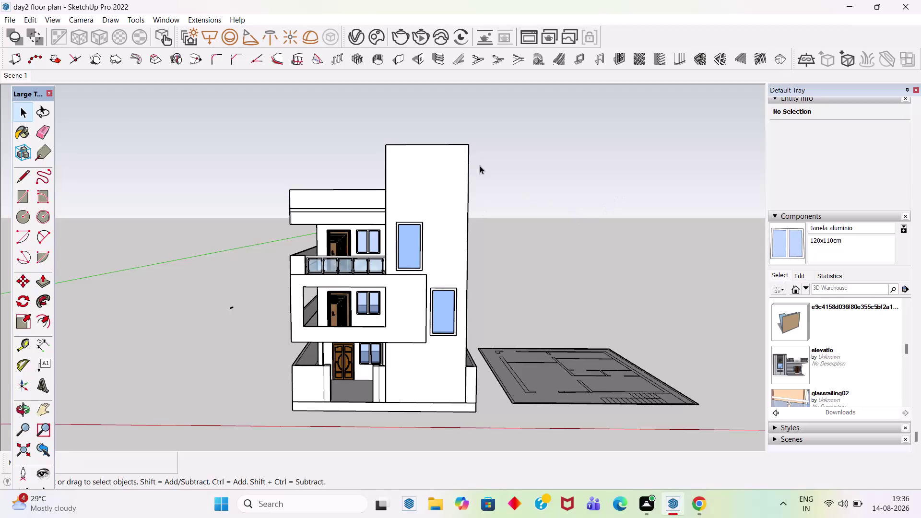
Draw a line across the narrow gap between the tower walls and push the gap face flush.
middle_drag(437, 154, 783, 277)
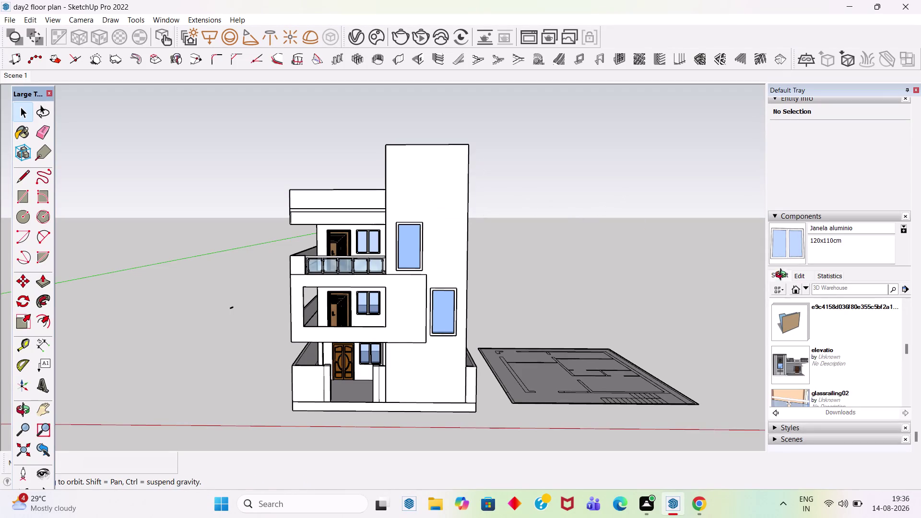
middle_drag(782, 277, 779, 269)
scroll(up, 3)
scroll(up, 3)
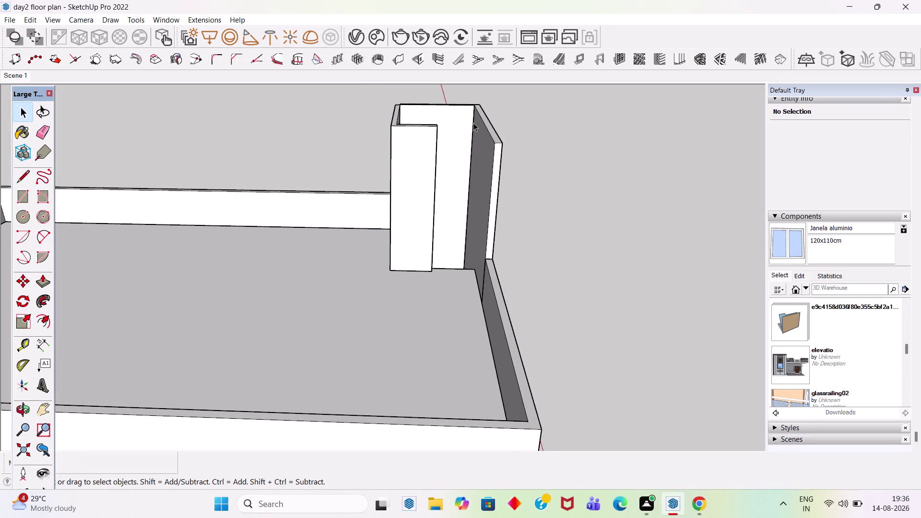
middle_drag(472, 124, 682, 305)
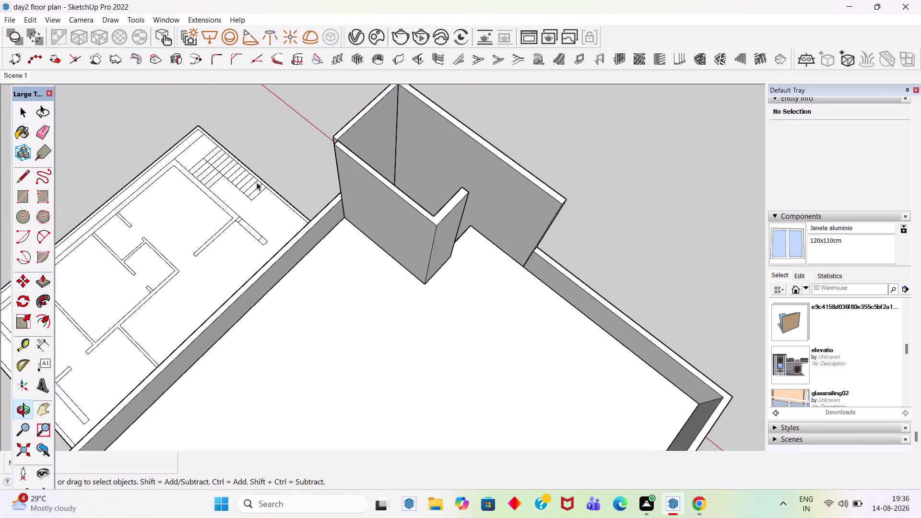
scroll(up, 3)
middle_drag(552, 155, 647, 158)
scroll(down, 3)
middle_drag(568, 159, 643, 172)
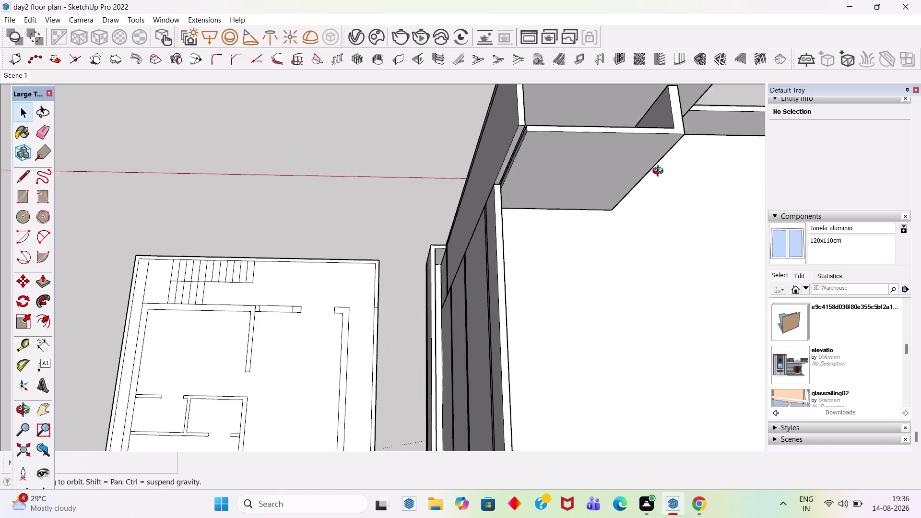
middle_drag(643, 172, 704, 163)
scroll(down, 3)
scroll(up, 3)
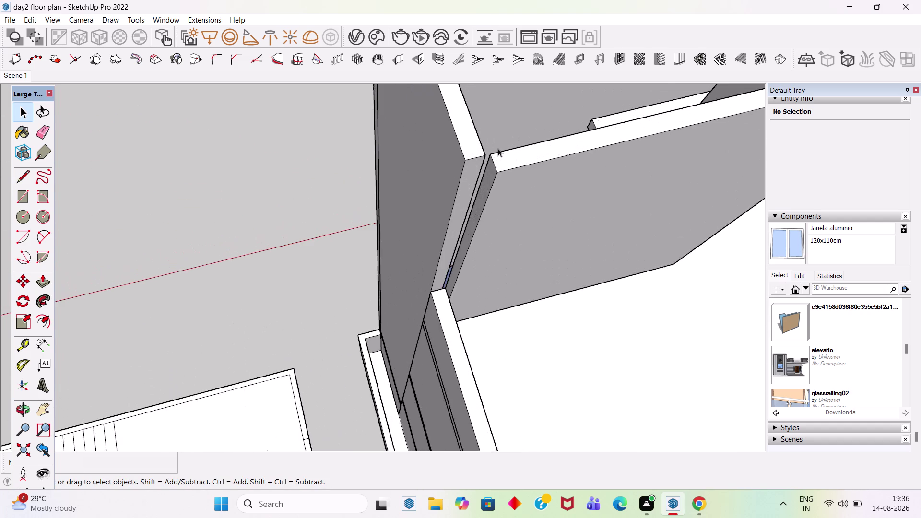
scroll(up, 3)
scroll(up, 3)
middle_drag(519, 214, 419, 188)
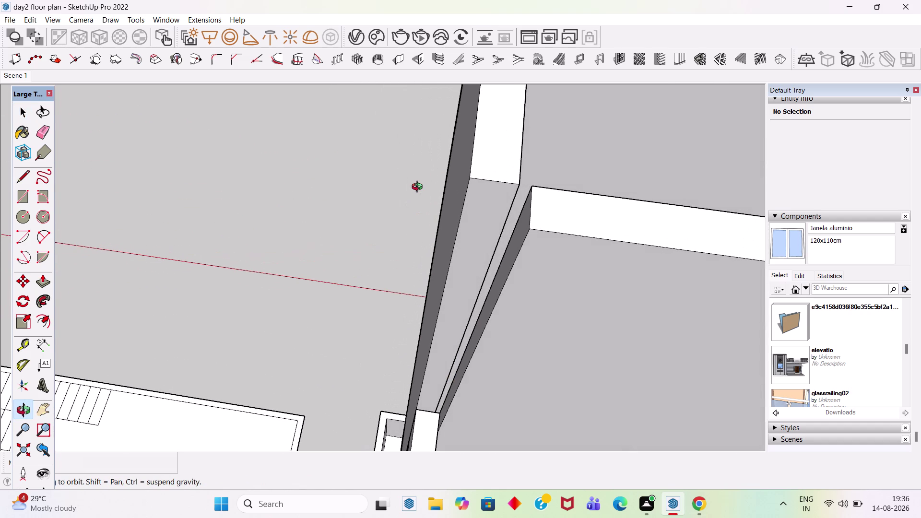
middle_drag(419, 188, 491, 258)
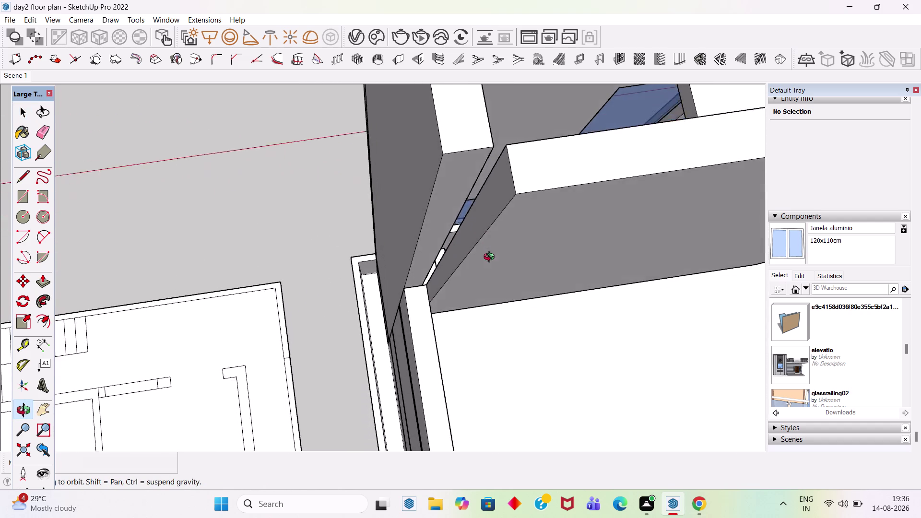
middle_drag(491, 258, 495, 322)
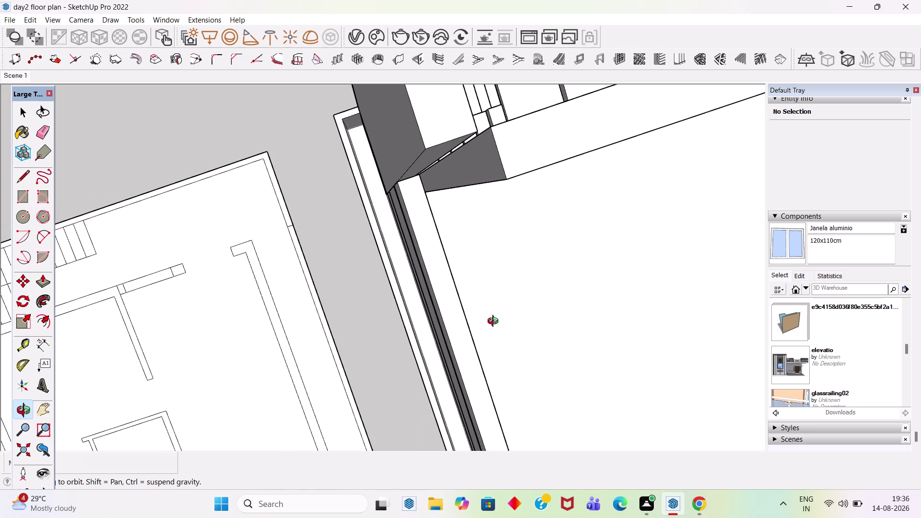
middle_drag(495, 323, 397, 179)
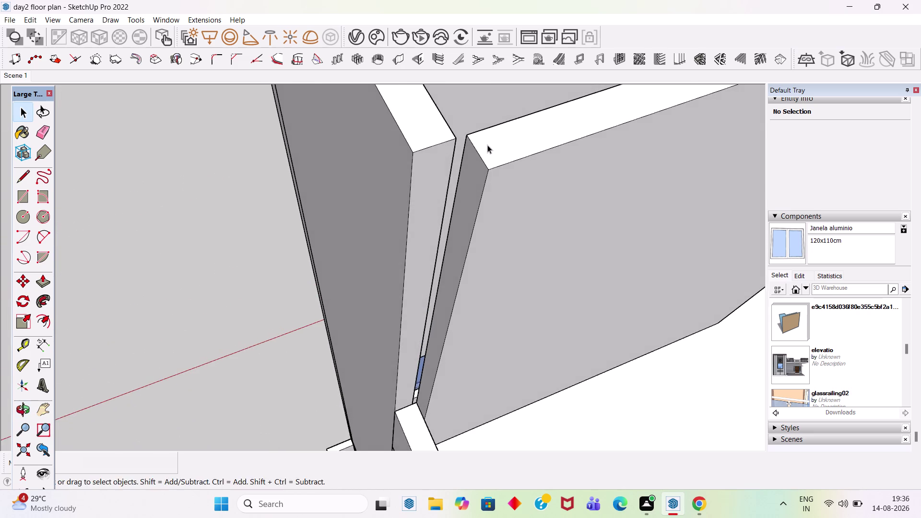
middle_drag(487, 145, 516, 173)
double_click(434, 284)
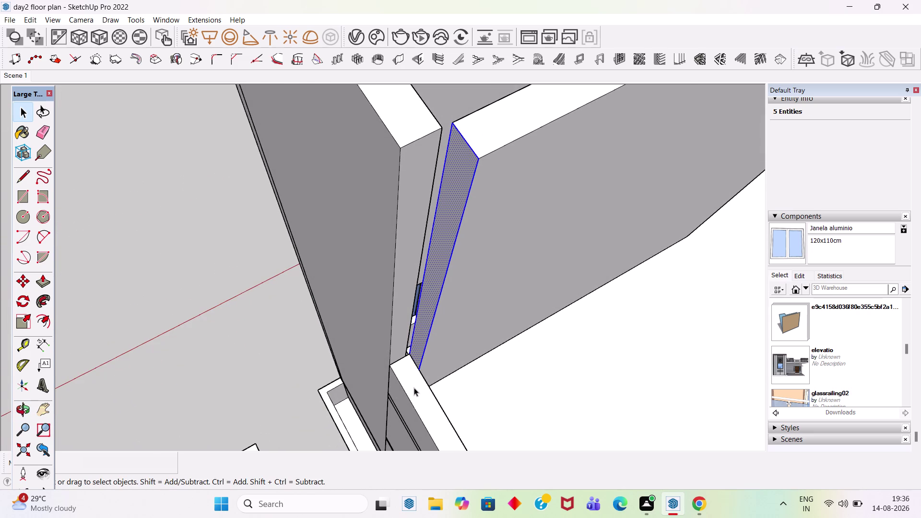
key(l)
click(419, 370)
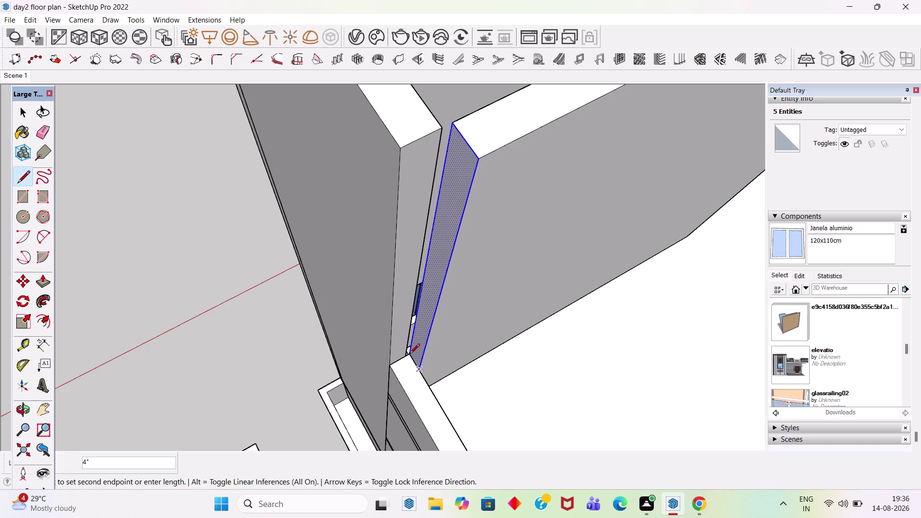
click(409, 354)
key(p)
click(436, 303)
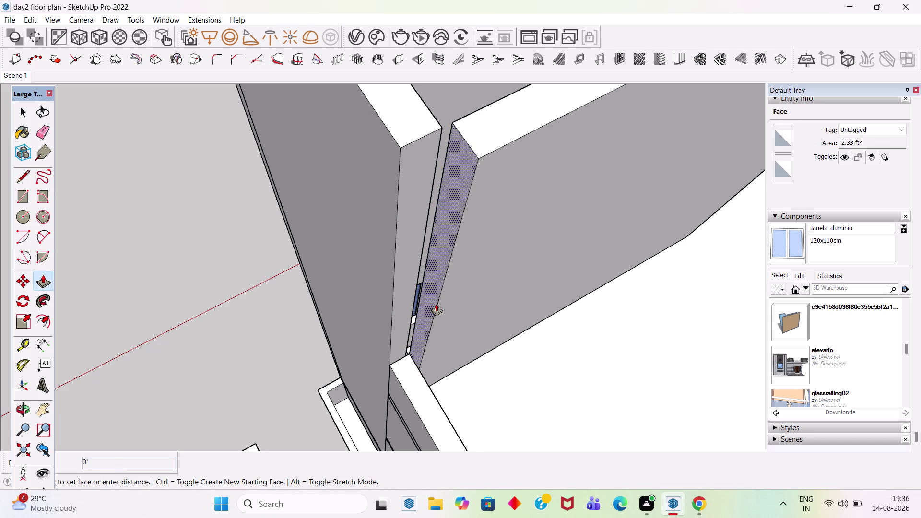
click(400, 150)
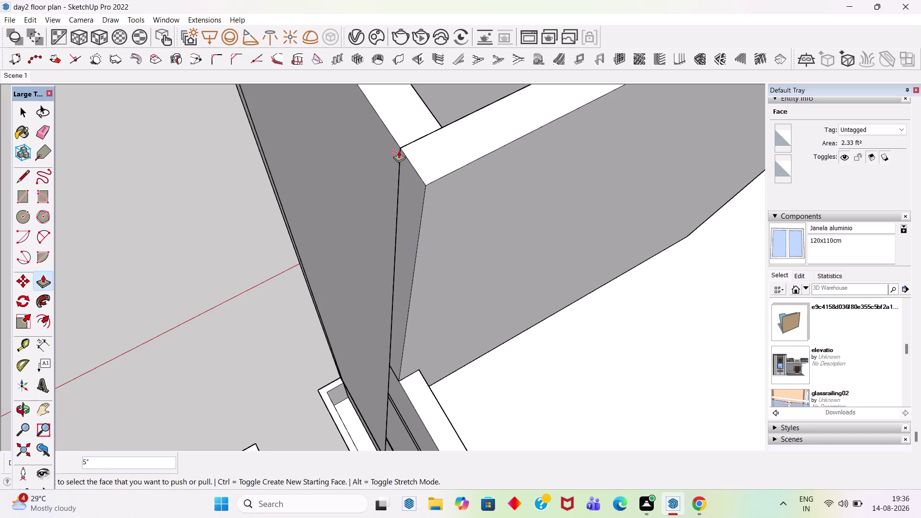
key(space)
Select all connected tower wall geometry and make it one group.
scroll(down, 3)
click(210, 237)
scroll(down, 3)
triple_click(433, 224)
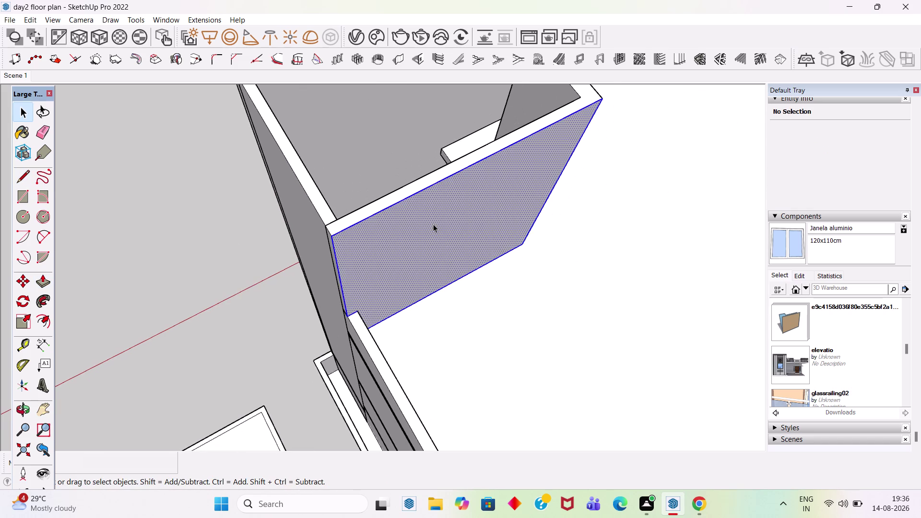
right_click(433, 224)
click(486, 327)
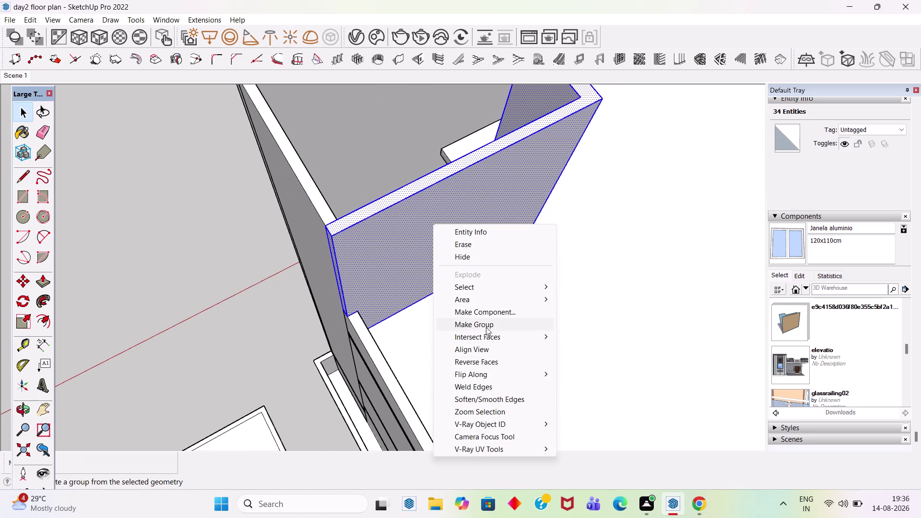
scroll(down, 3)
Draw a rectangle over the tower top and pull it up 4 into a slab.
middle_drag(539, 313, 371, 291)
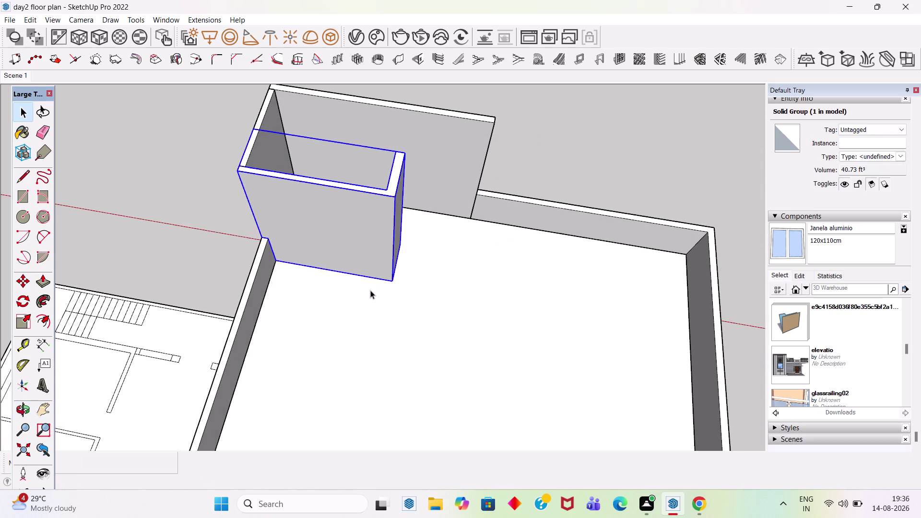
key(r)
click(494, 124)
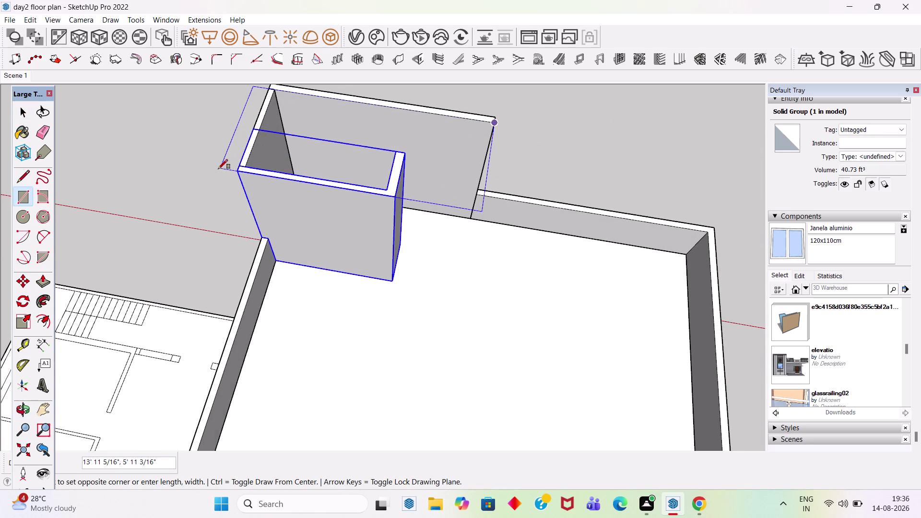
click(239, 169)
key(space)
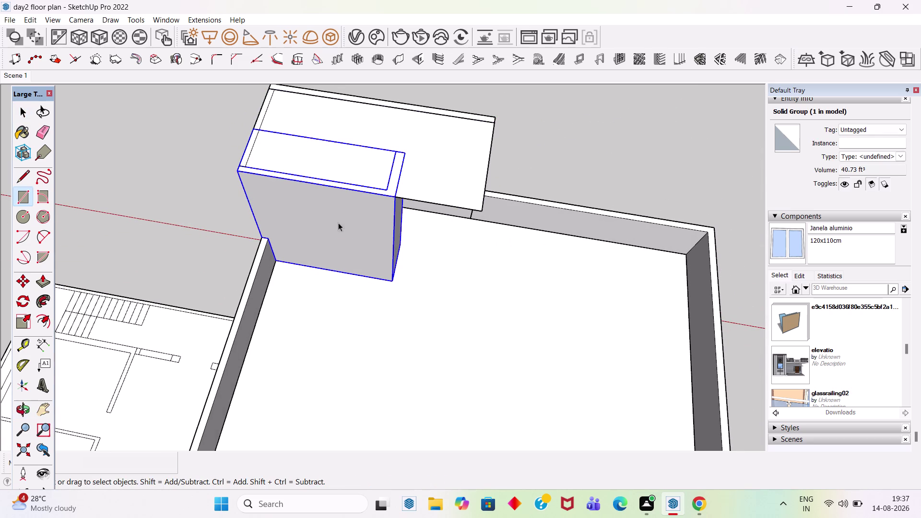
key(p)
click(453, 195)
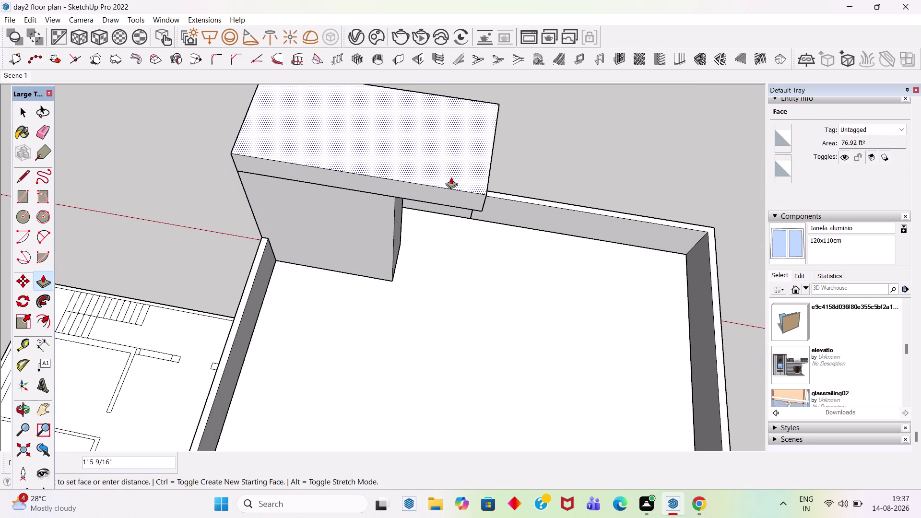
key(4)
key(Return)
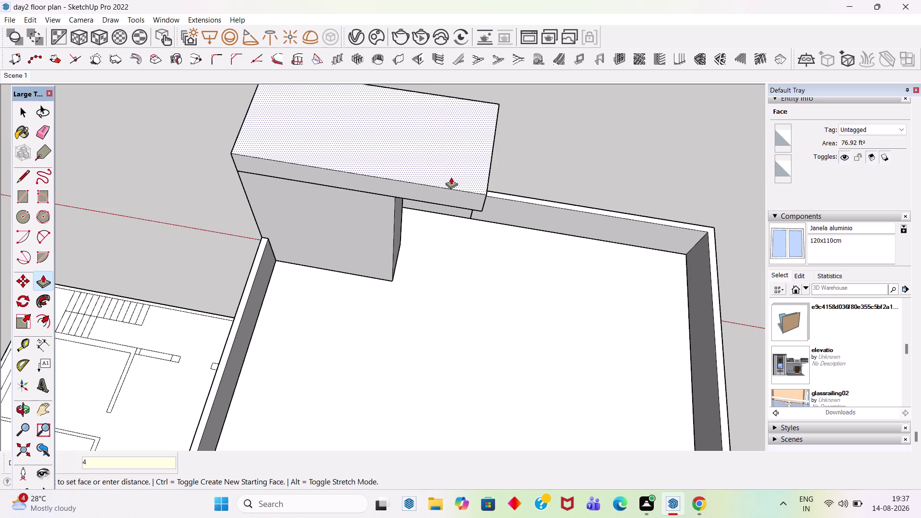
key(space)
Select all the slab geometry and make it its own group.
triple_click(394, 170)
click(394, 169)
right_click(395, 170)
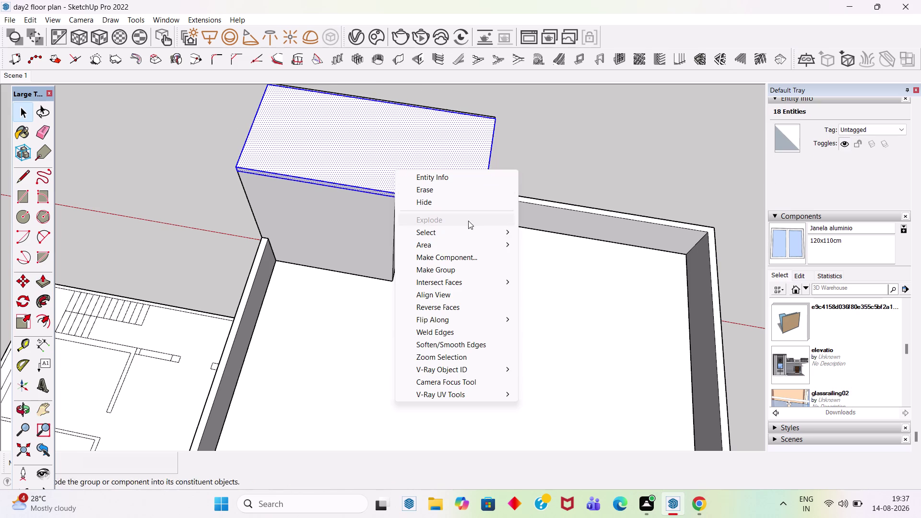
click(454, 268)
middle_drag(515, 266, 44, 98)
Orbit around the tower to inspect the slab cap from the front and behind.
scroll(down, 3)
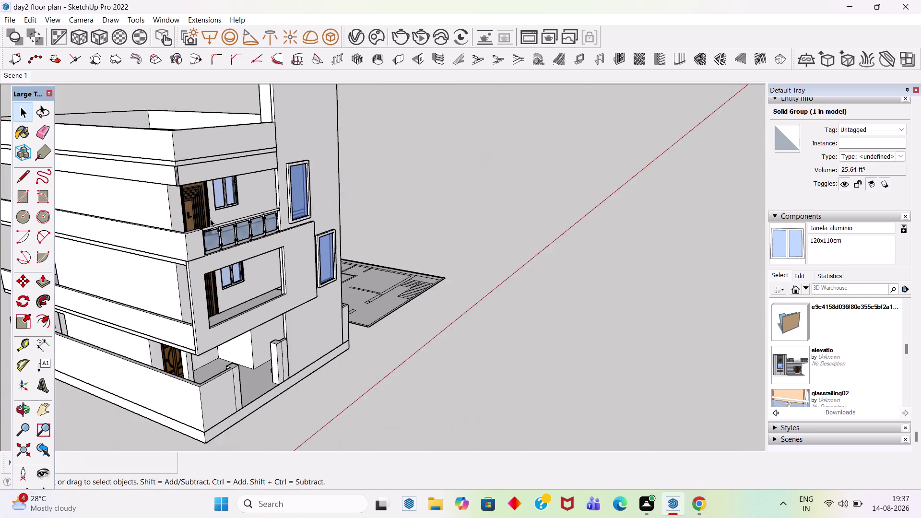
scroll(down, 3)
middle_drag(308, 189, 93, 130)
scroll(up, 3)
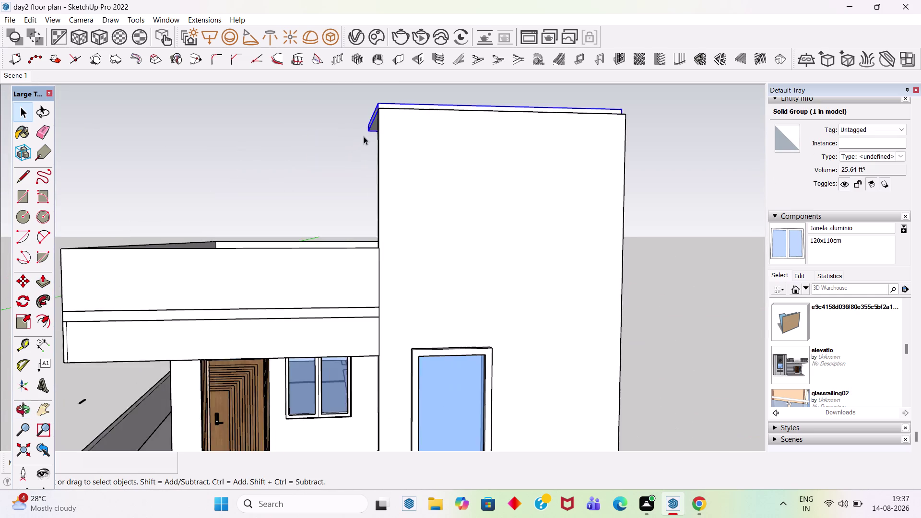
scroll(up, 3)
middle_drag(386, 104, 631, 177)
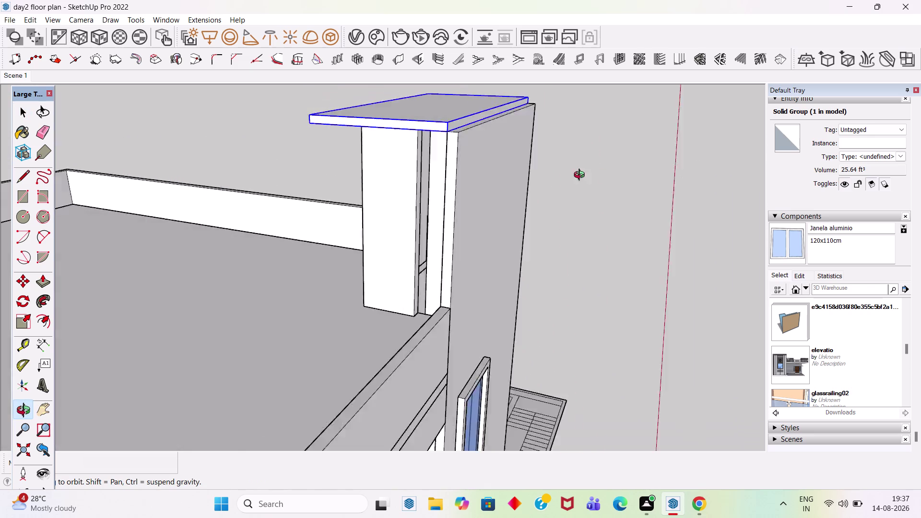
middle_drag(631, 177, 399, 167)
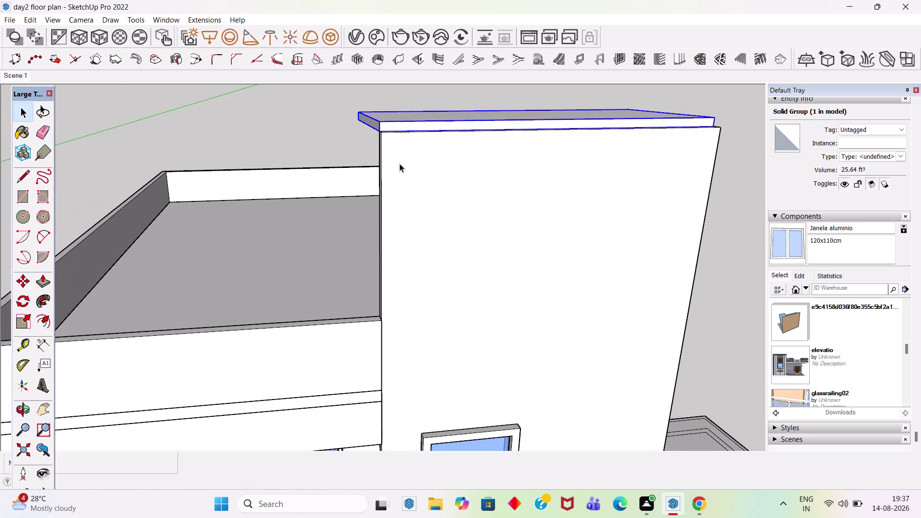
scroll(down, 3)
middle_drag(602, 130, 370, 145)
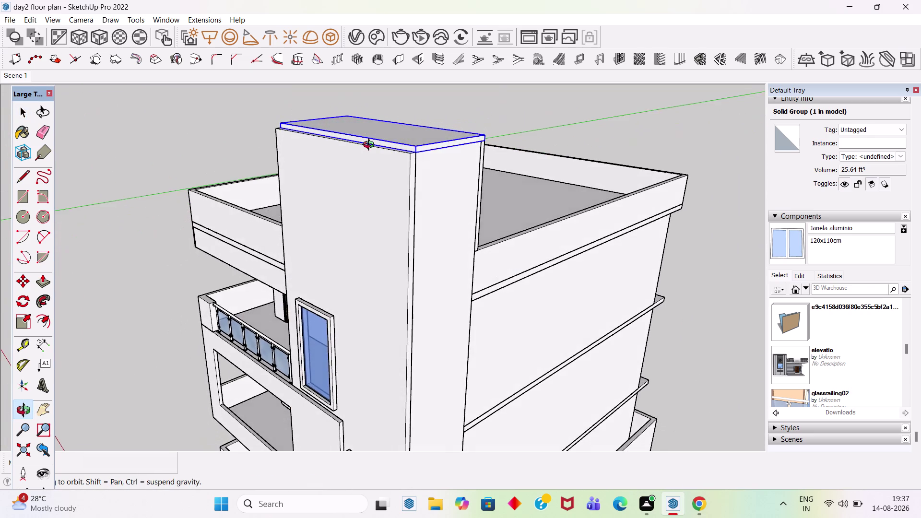
middle_drag(370, 145, 374, 152)
scroll(up, 3)
Inside the slab cap group, push its front face slightly outward, then exit the group.
double_click(432, 150)
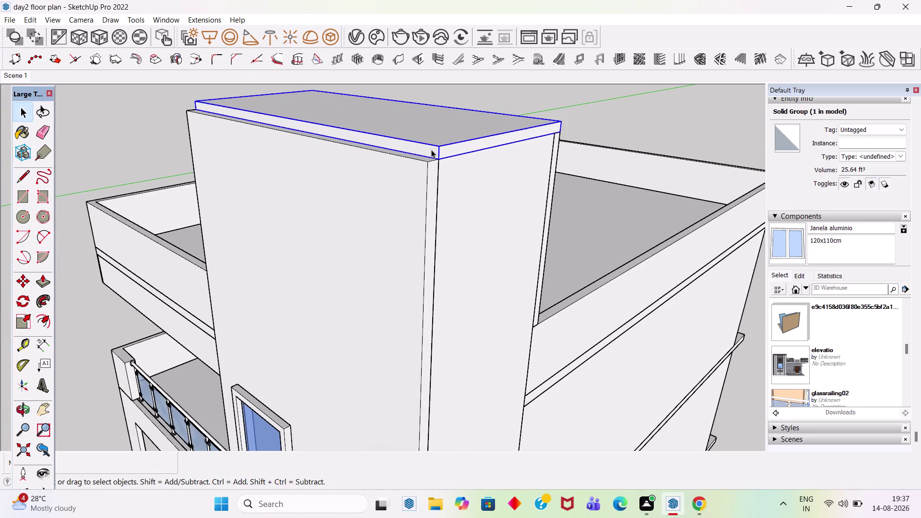
click(428, 154)
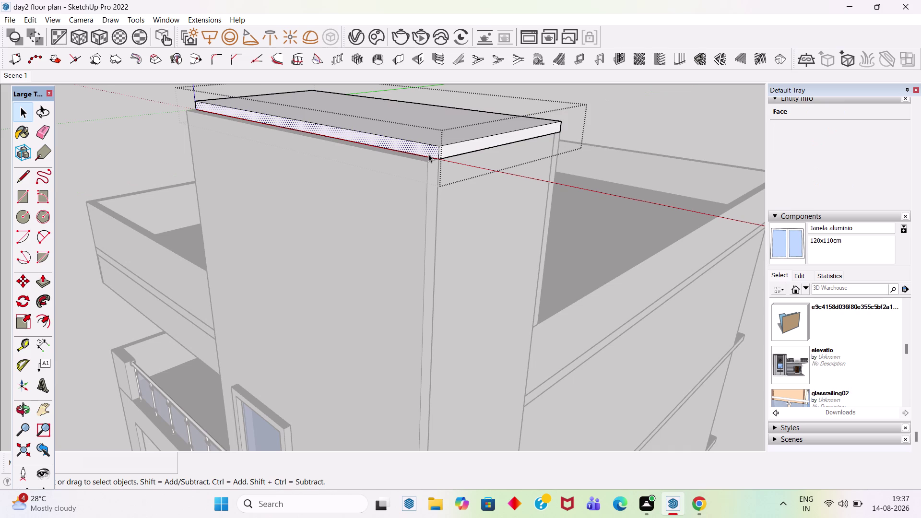
key(p)
click(428, 154)
click(428, 161)
key(space)
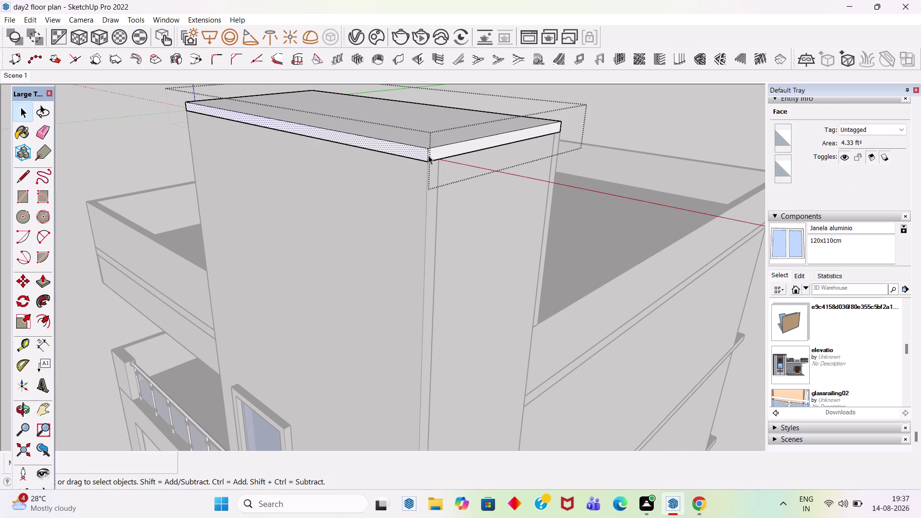
click(634, 106)
scroll(down, 3)
Orbit to the slab cap's side end and open the cap group for editing.
middle_drag(362, 176, 755, 128)
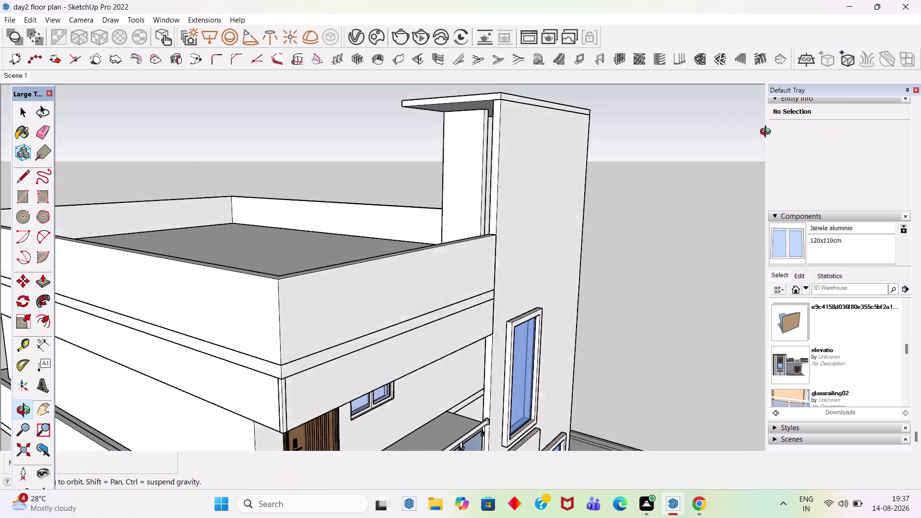
middle_drag(755, 128, 793, 158)
scroll(down, 3)
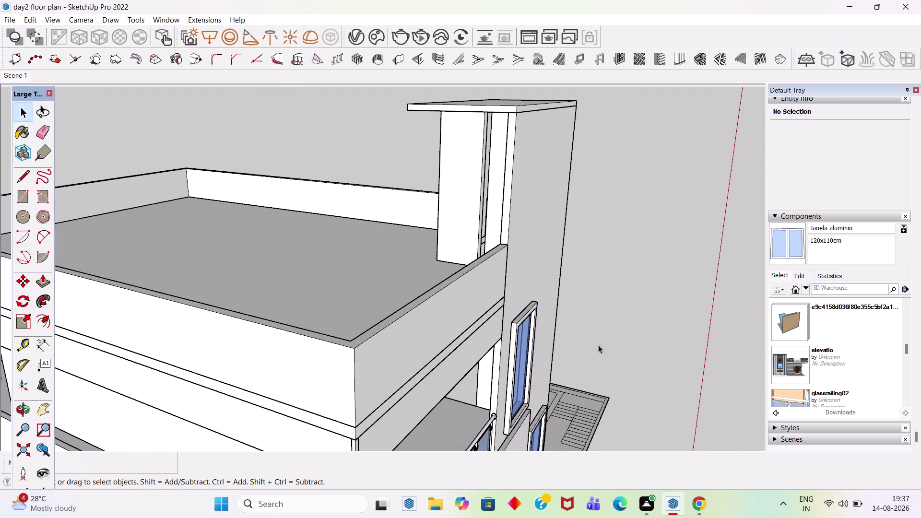
scroll(down, 3)
middle_drag(583, 216, 435, 162)
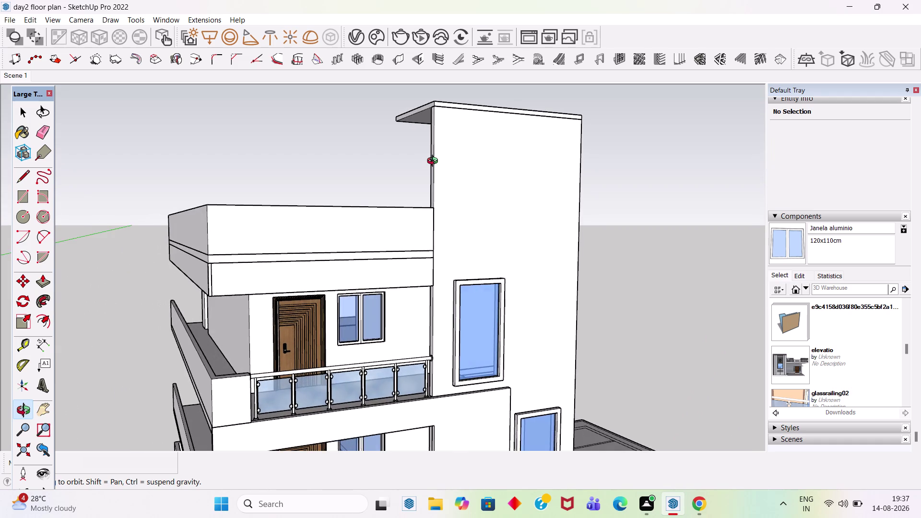
middle_drag(435, 162, 353, 167)
scroll(down, 3)
scroll(up, 3)
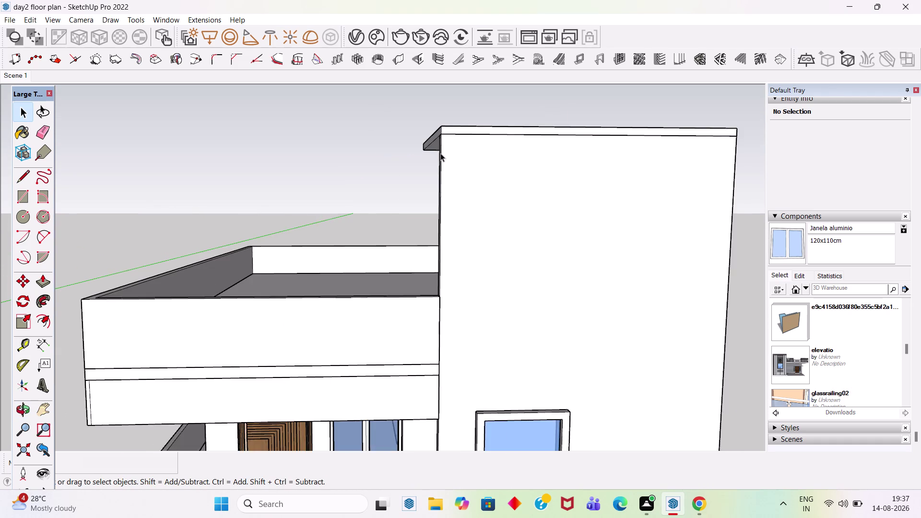
scroll(up, 3)
click(435, 130)
double_click(435, 130)
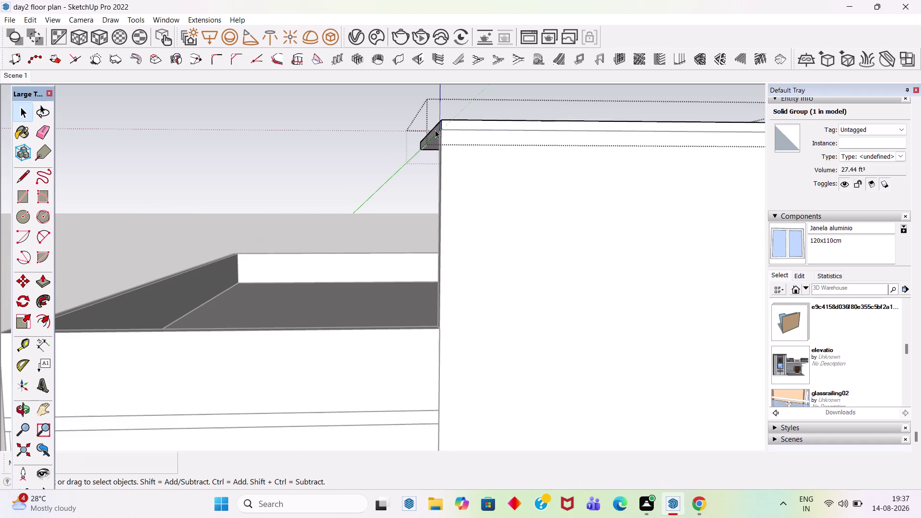
Push the cap's side end face out 1' and leave the group.
click(435, 130)
key(p)
click(435, 130)
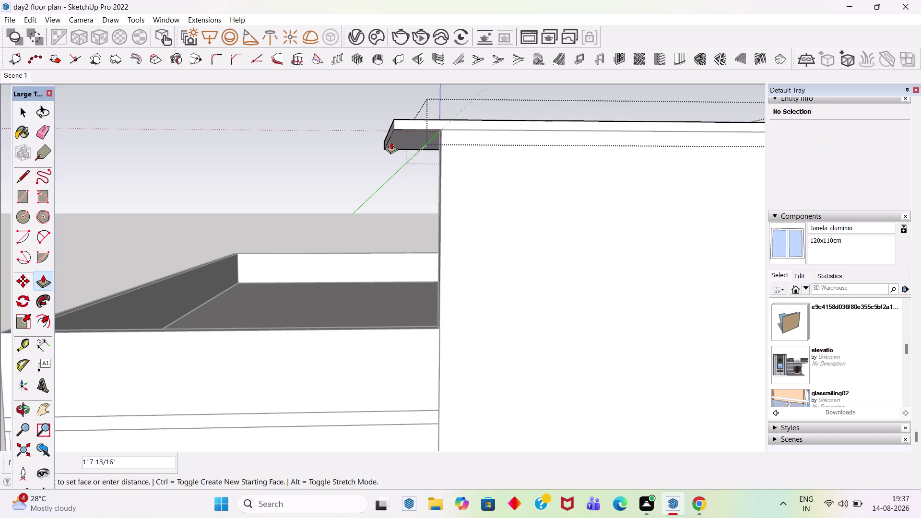
text(1')
key(Return)
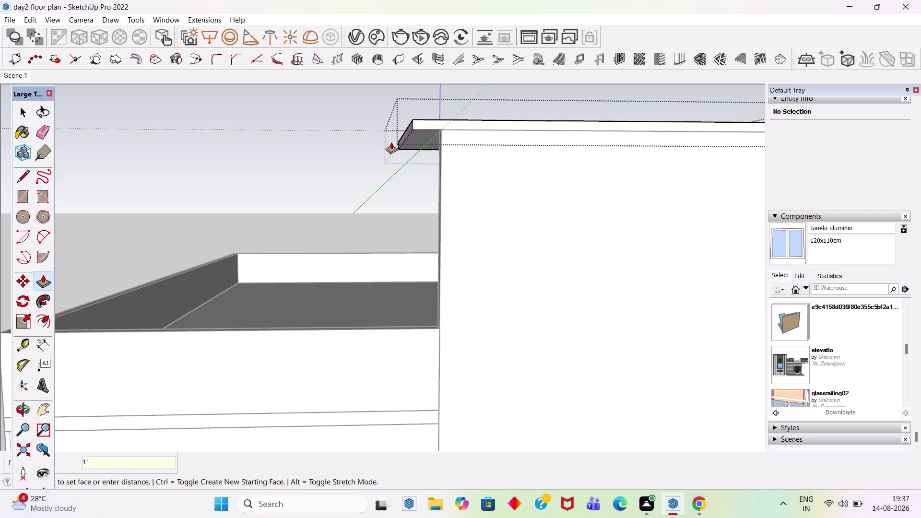
key(space)
scroll(down, 3)
click(222, 117)
scroll(down, 3)
middle_drag(483, 258, 400, 239)
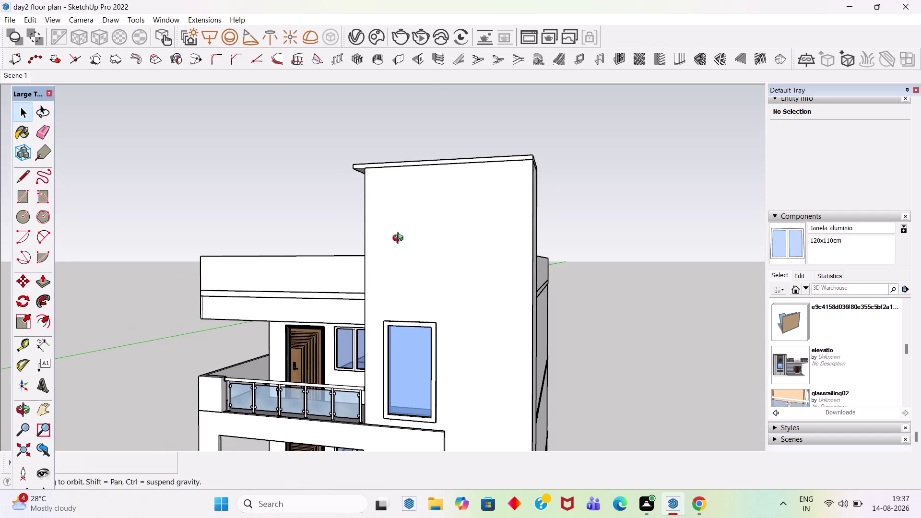
middle_drag(400, 239, 482, 209)
scroll(down, 3)
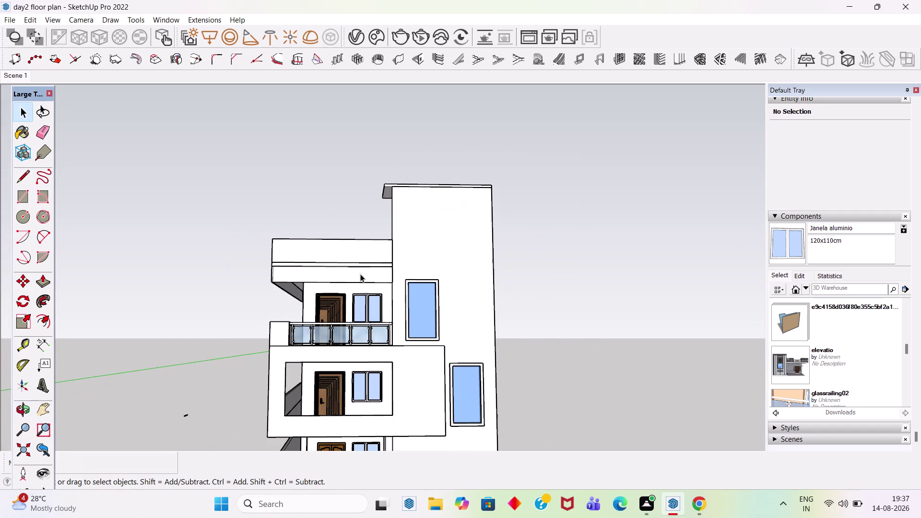
scroll(down, 3)
middle_drag(361, 221, 356, 279)
scroll(up, 3)
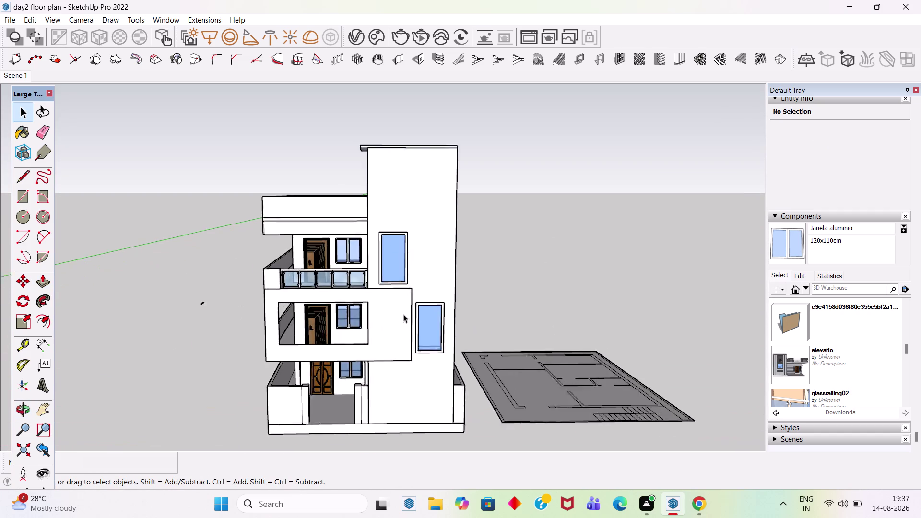
scroll(up, 3)
key(ctrl+s)
scroll(down, 3)
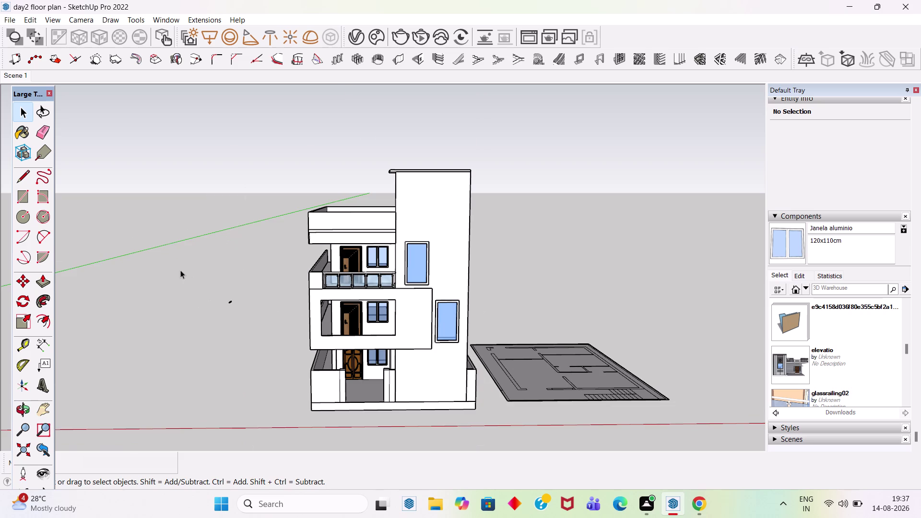
drag(182, 273, 320, 360)
key(Delete)
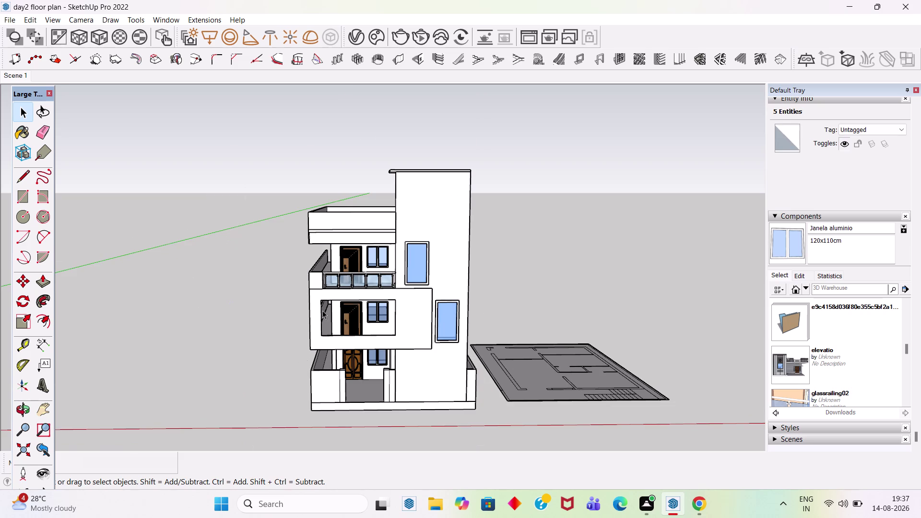
scroll(down, 3)
middle_drag(400, 351, 404, 308)
scroll(up, 3)
scroll(up, 3)
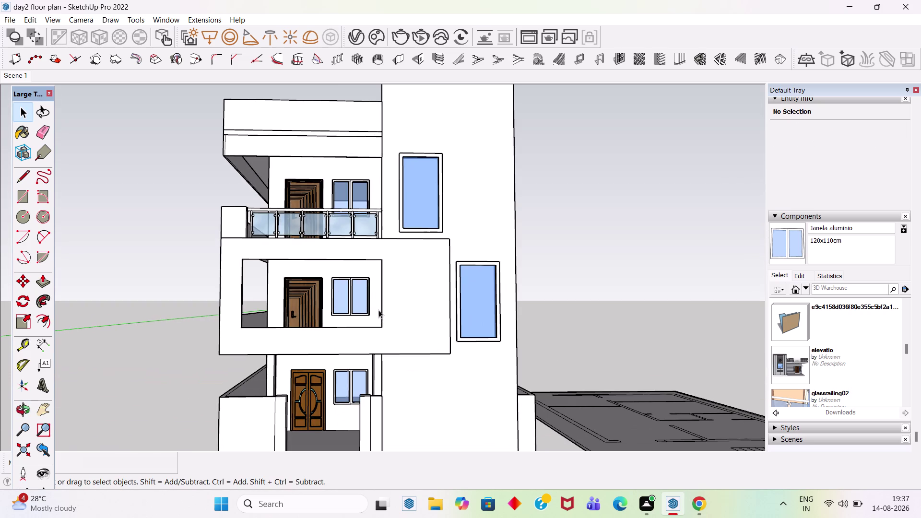
middle_drag(350, 270, 357, 283)
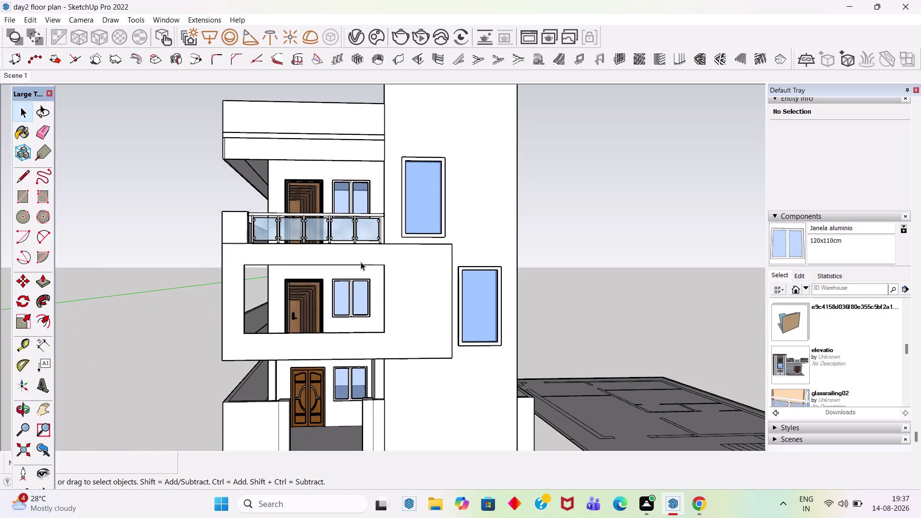
scroll(down, 3)
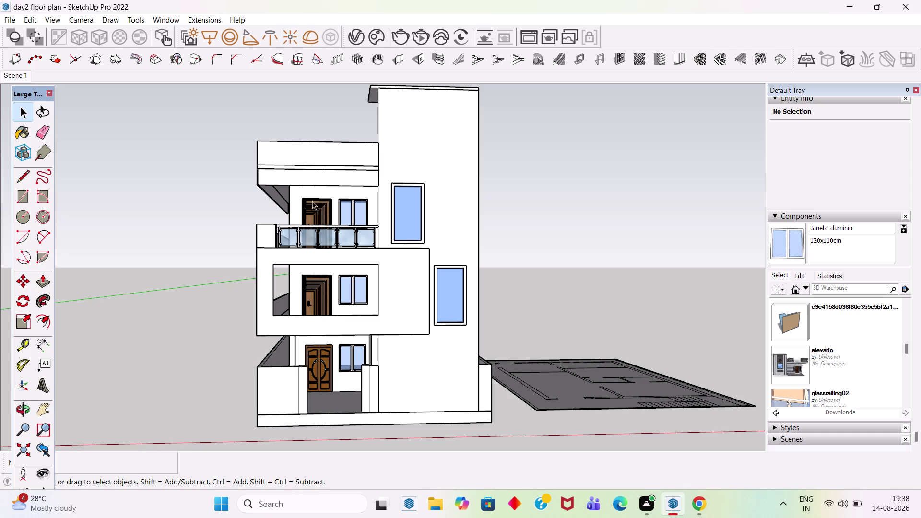
scroll(up, 3)
scroll(up, 3)
scroll(up, 3)
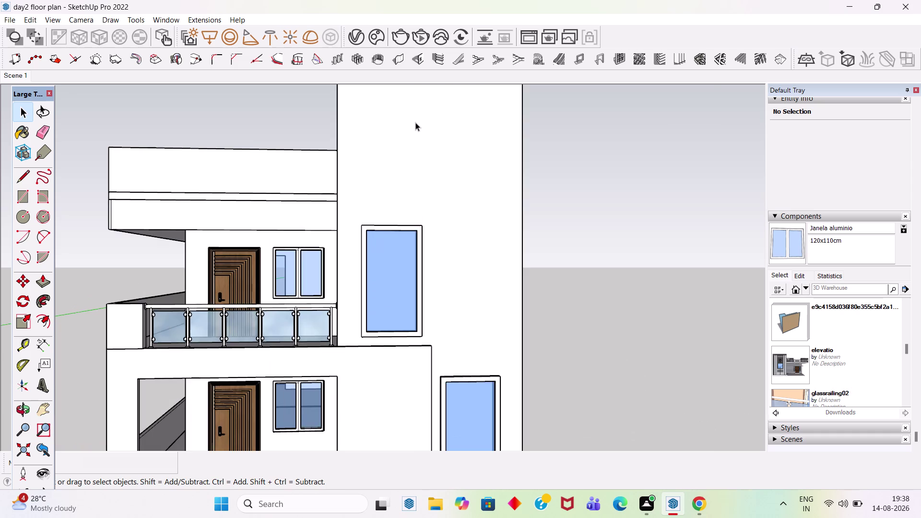
scroll(down, 3)
scroll(up, 3)
middle_drag(419, 156, 399, 162)
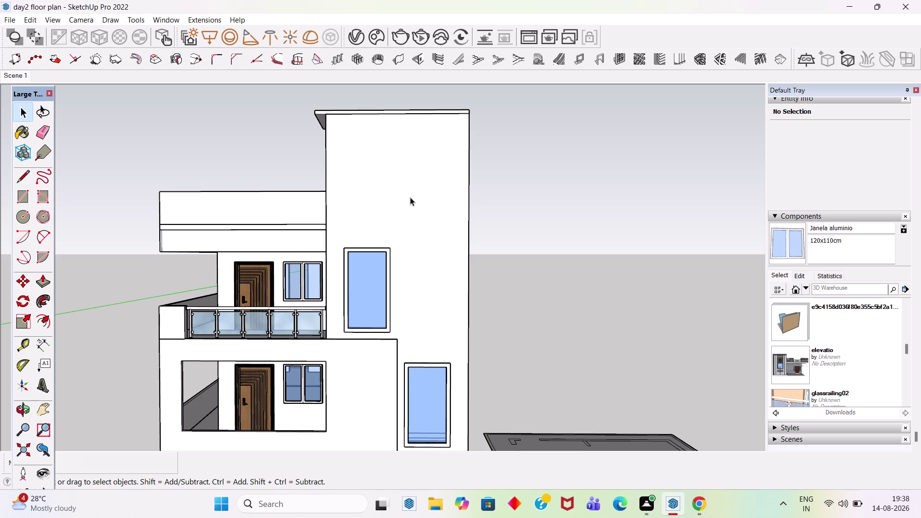
scroll(down, 3)
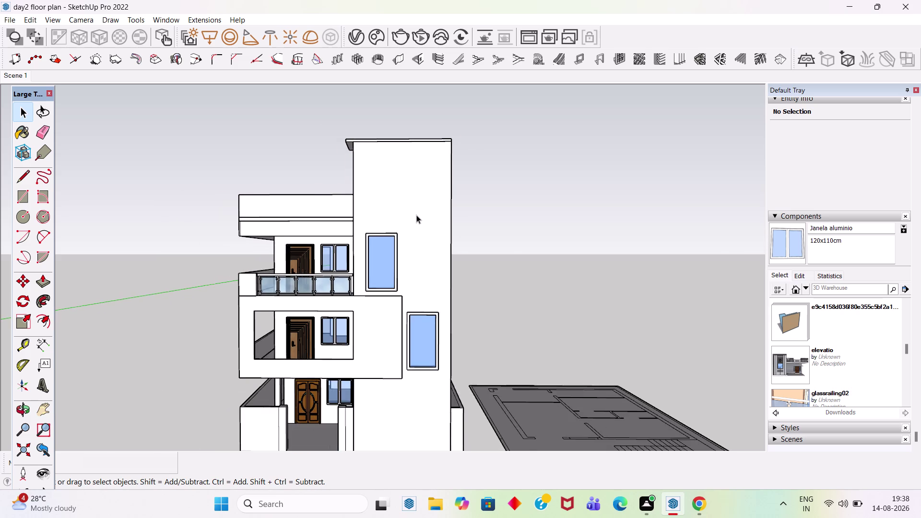
scroll(up, 3)
scroll(up, 3)
scroll(up, 3)
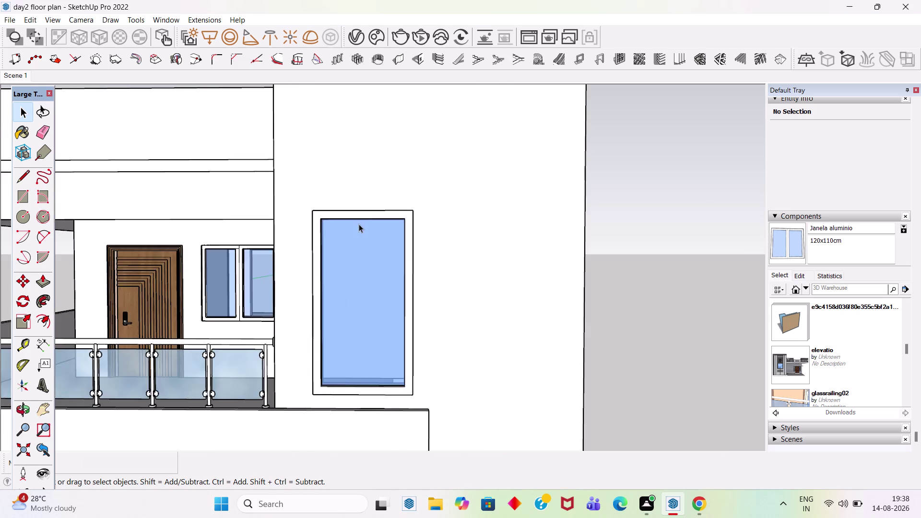
scroll(up, 3)
Scale the upper tower window frame vertically from its top grip.
click(393, 210)
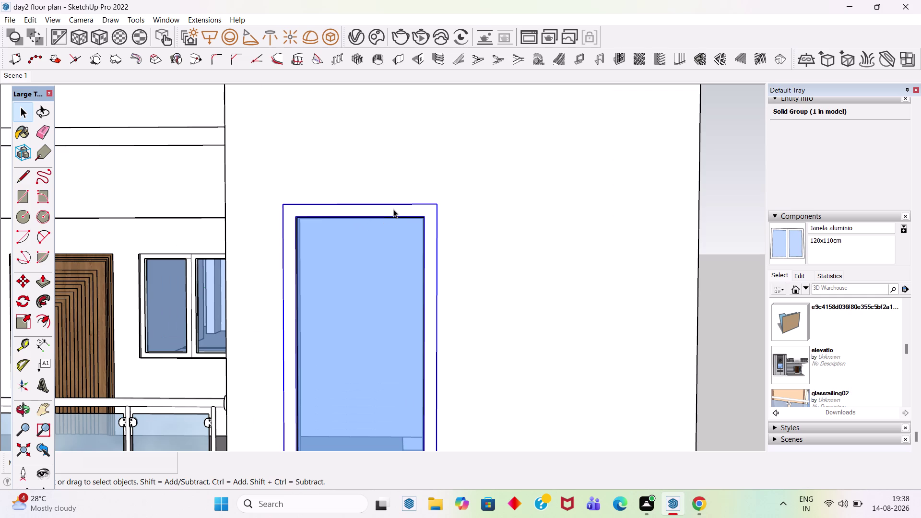
key(s)
middle_drag(432, 182, 411, 314)
scroll(up, 3)
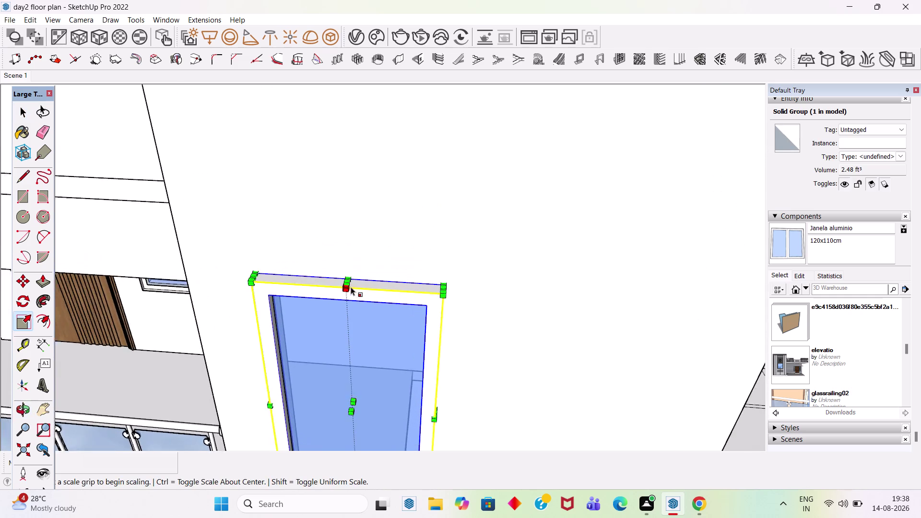
click(347, 282)
scroll(down, 3)
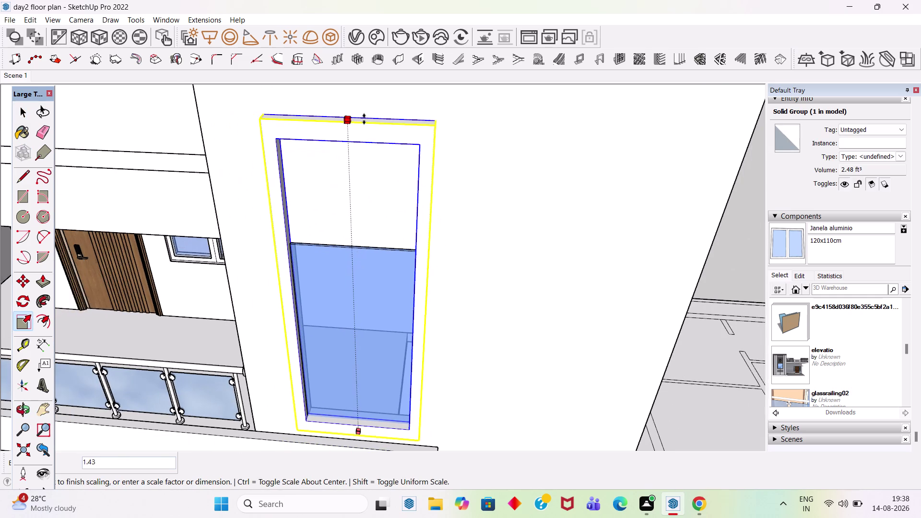
scroll(down, 3)
scroll(down, 3)
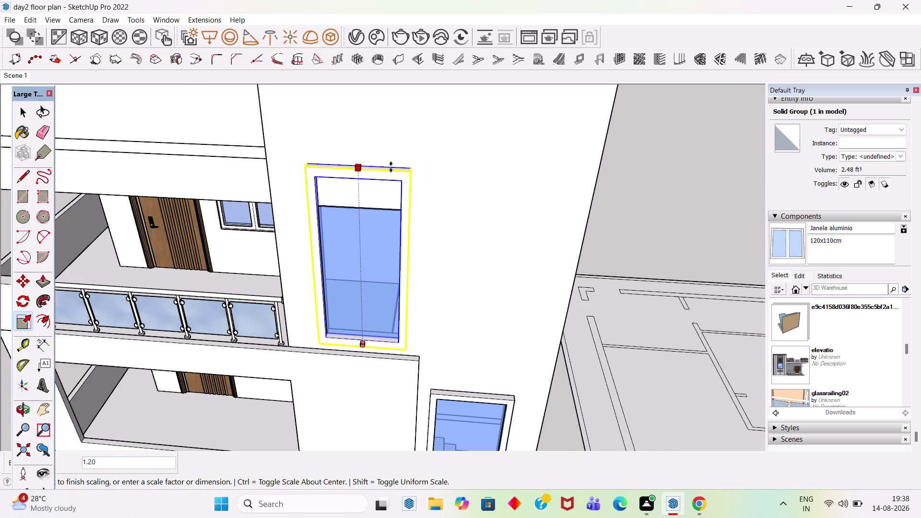
middle_drag(418, 212, 463, 85)
scroll(down, 3)
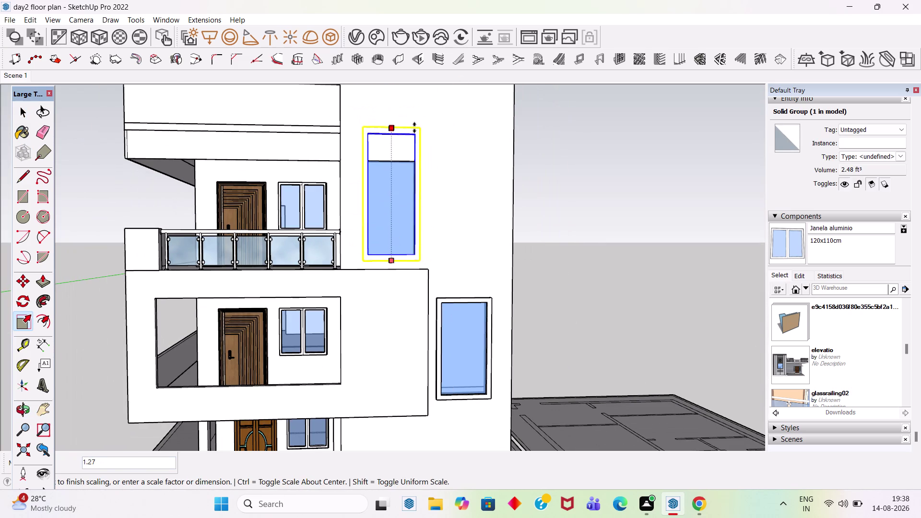
key(Escape)
Place a guide line 3' above the upper tower window frame's top edge.
key(t)
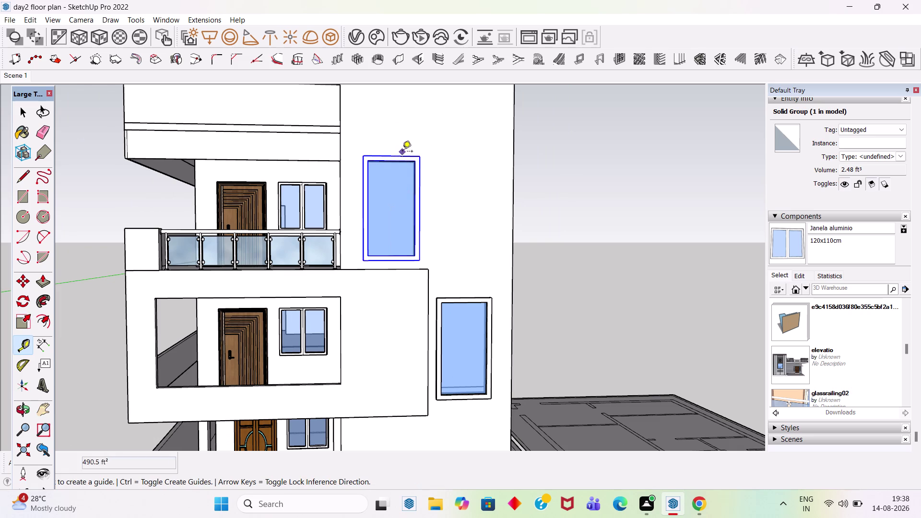
scroll(up, 3)
middle_drag(402, 161, 401, 223)
scroll(up, 3)
middle_drag(412, 176, 400, 137)
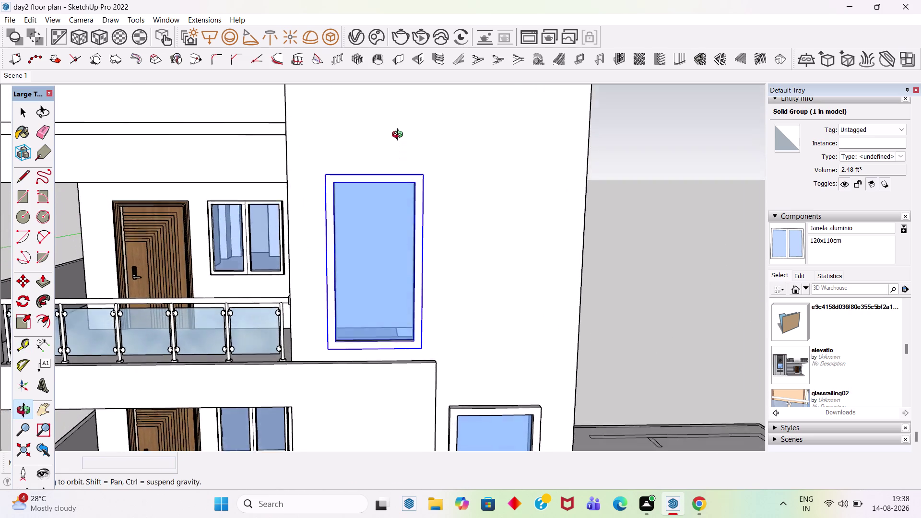
middle_drag(400, 137, 400, 126)
scroll(up, 3)
middle_drag(399, 187, 568, 159)
scroll(up, 3)
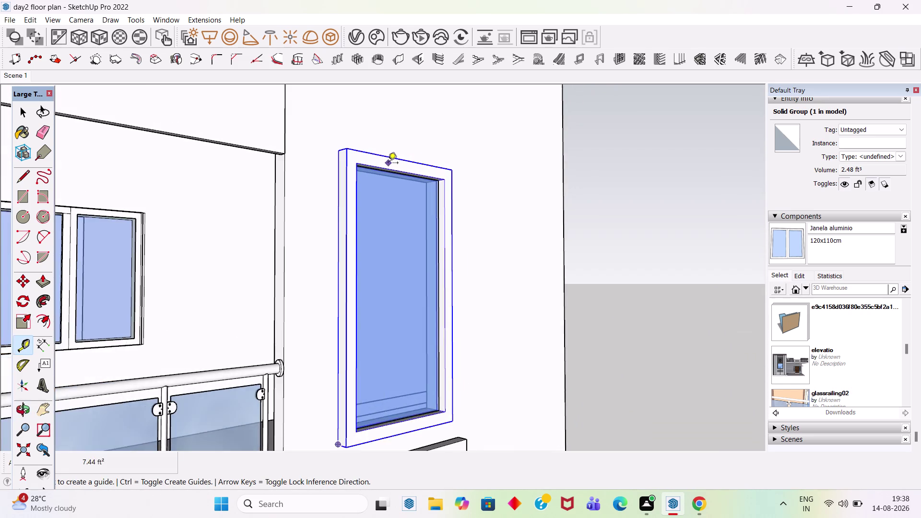
scroll(up, 3)
middle_drag(457, 148, 427, 237)
scroll(up, 3)
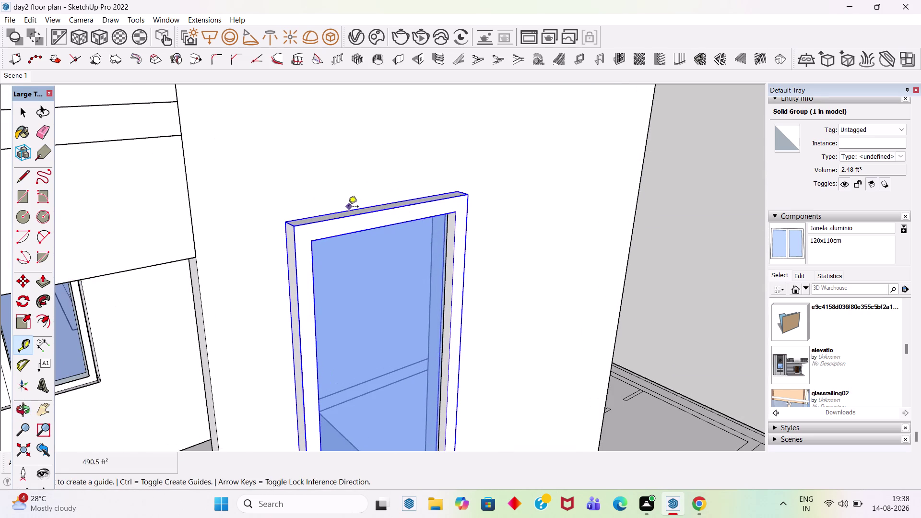
click(346, 211)
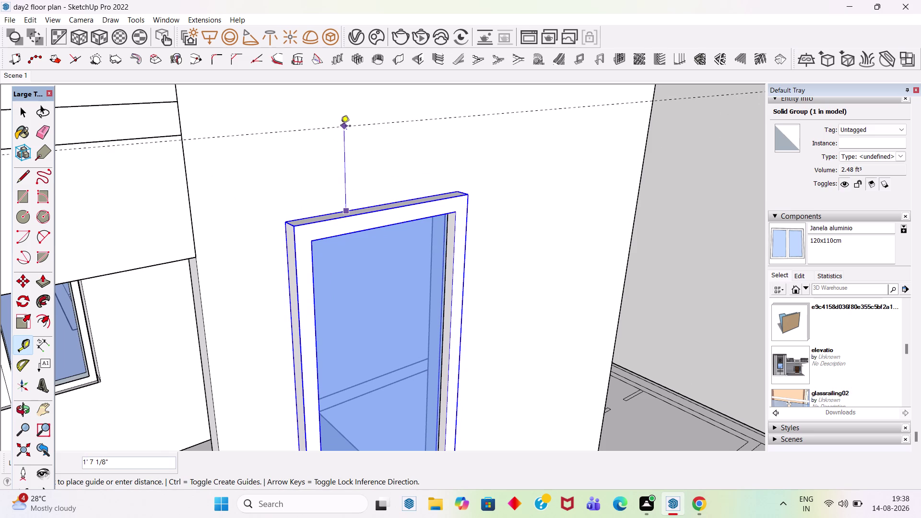
text(3')
key(Return)
Place a guide line 3' below the lower tower window's bottom midpoint.
scroll(down, 3)
scroll(down, 3)
middle_drag(426, 266, 354, 235)
scroll(down, 3)
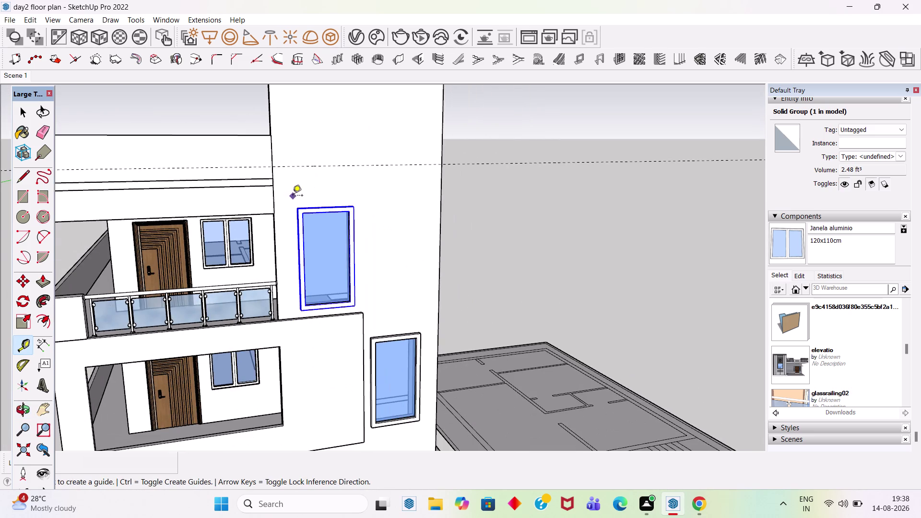
scroll(down, 3)
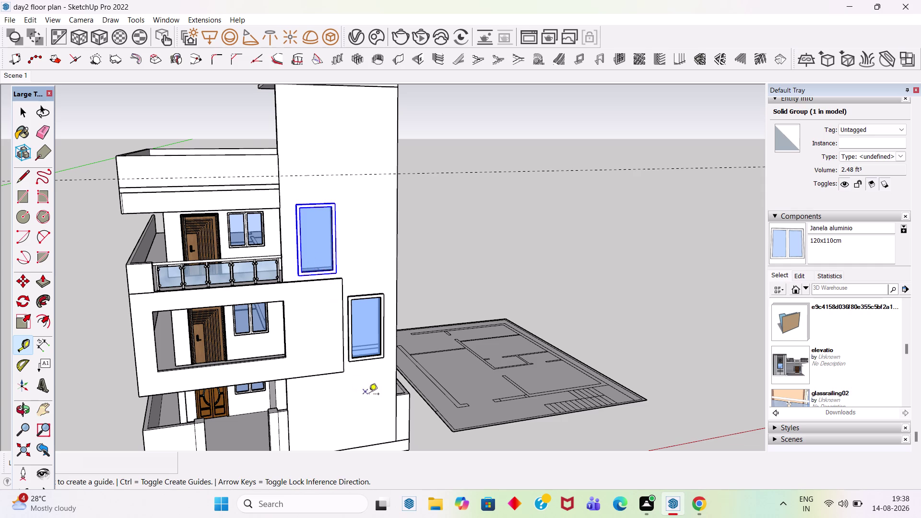
scroll(up, 3)
scroll(up, 3)
middle_drag(381, 401, 373, 246)
scroll(up, 3)
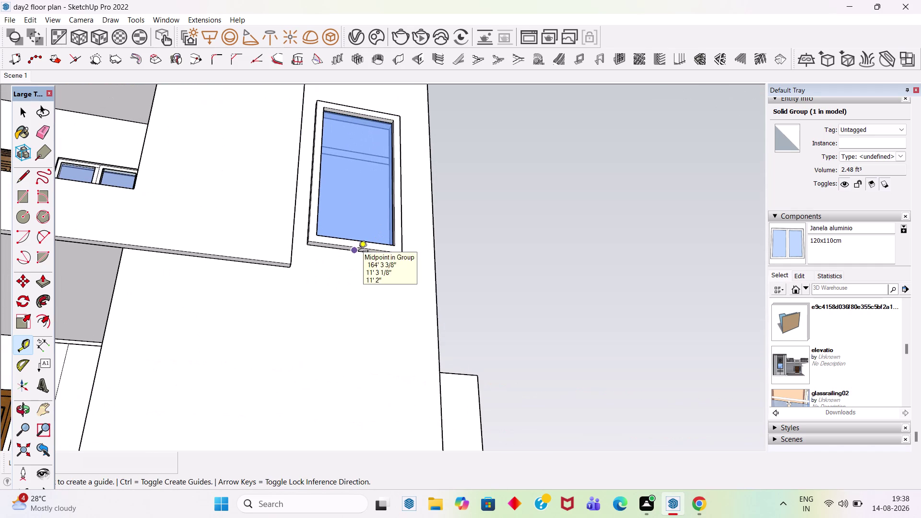
click(371, 255)
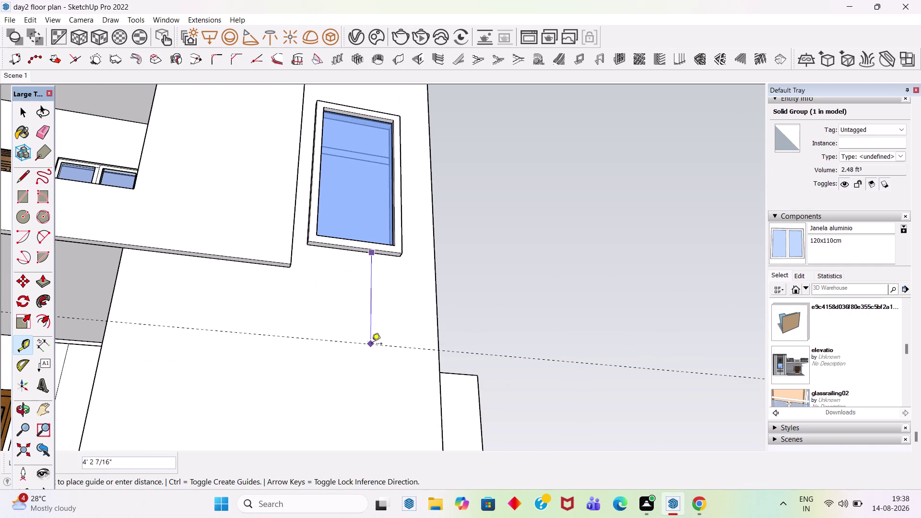
text(3')
key(Return)
key(space)
scroll(down, 3)
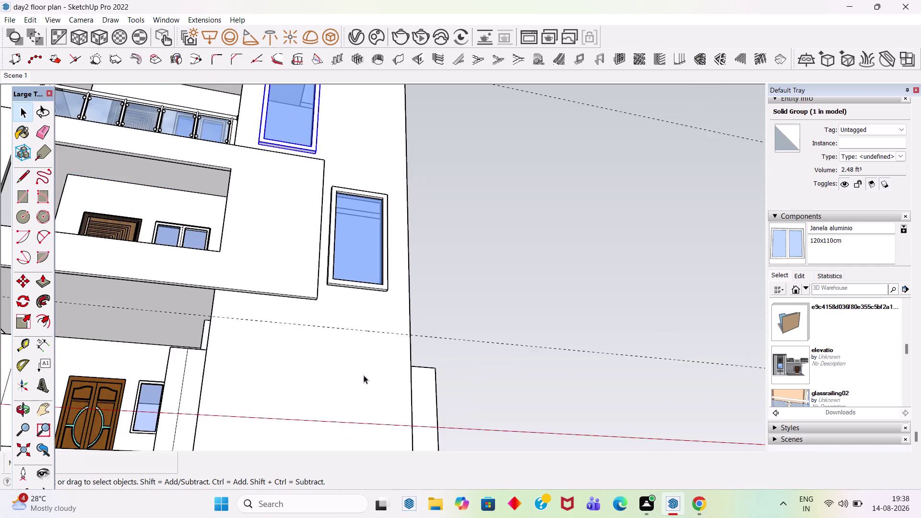
scroll(down, 3)
middle_drag(423, 228, 344, 385)
scroll(up, 3)
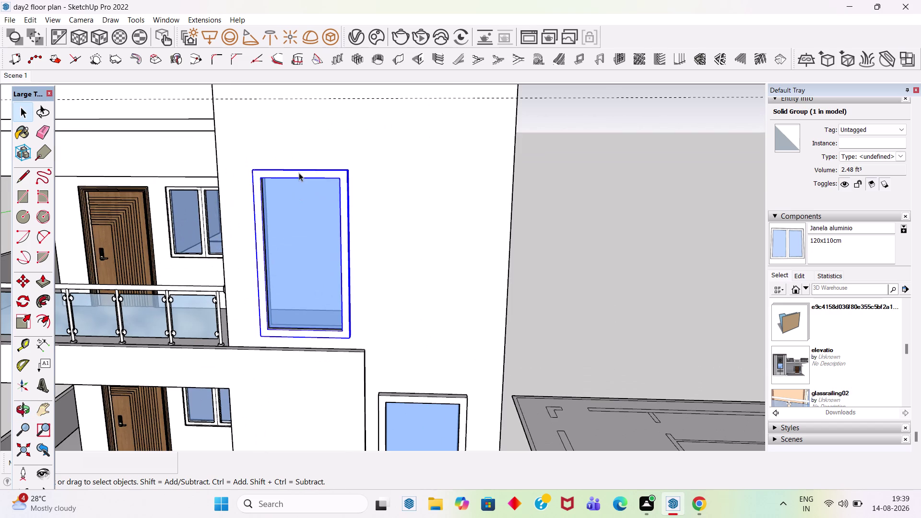
Scale the upper tower window's top edge up to the upper guide line.
key(s)
middle_drag(317, 169, 343, 277)
scroll(up, 3)
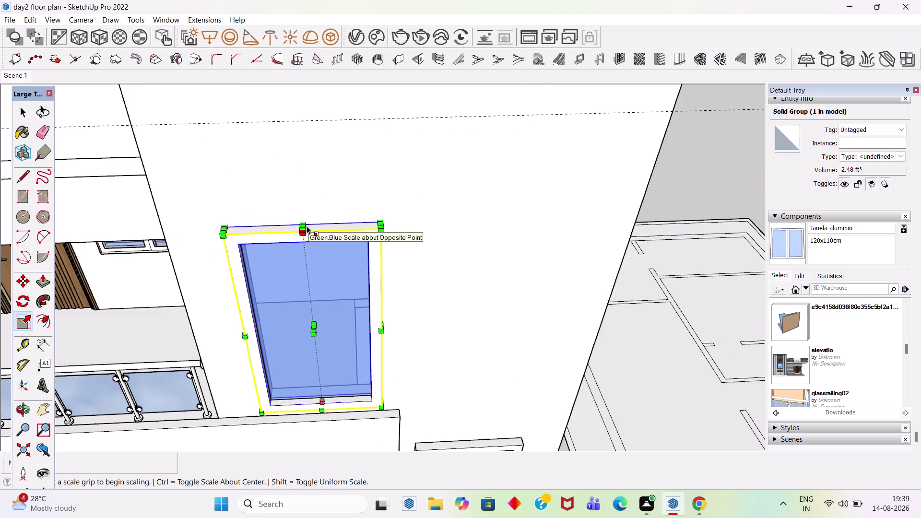
scroll(up, 3)
click(303, 225)
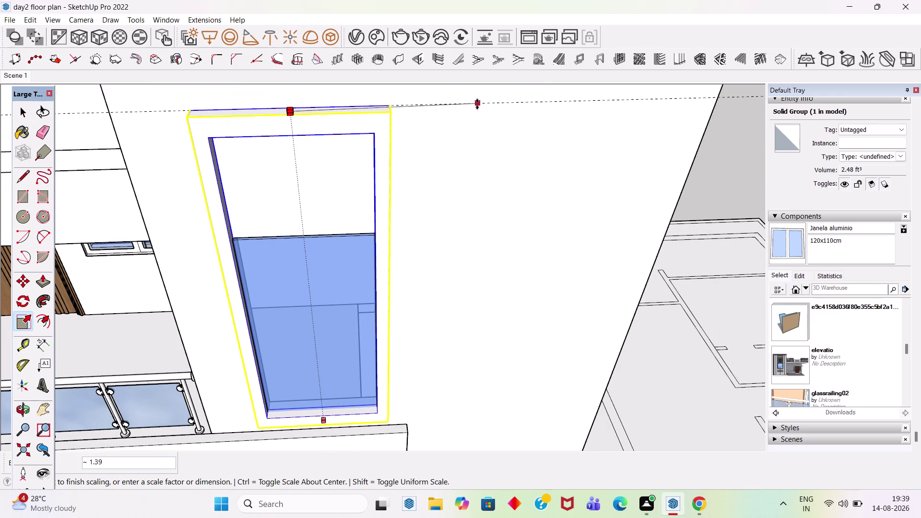
click(479, 103)
key(space)
scroll(down, 3)
middle_drag(389, 260, 437, 147)
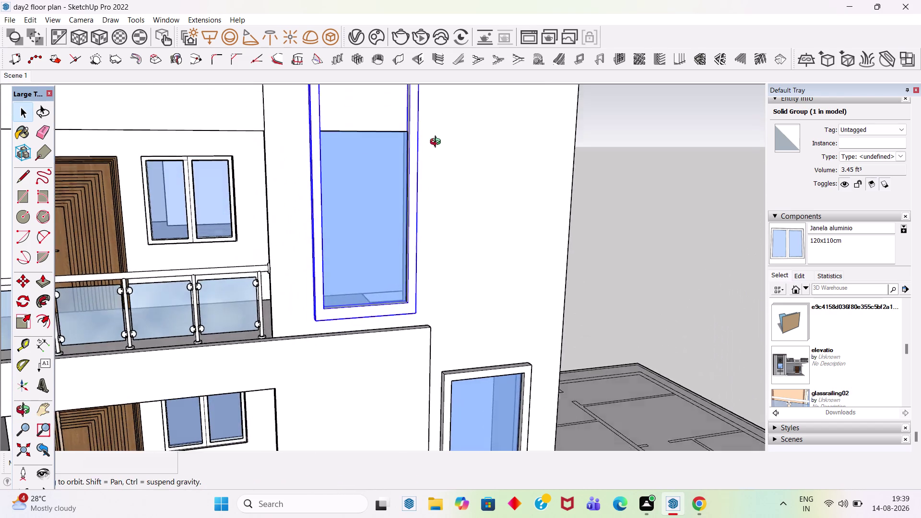
middle_drag(438, 147, 437, 143)
scroll(up, 3)
Inside the window group, push/pull the glass pane's top face up to the frame top.
double_click(397, 115)
scroll(up, 3)
scroll(down, 3)
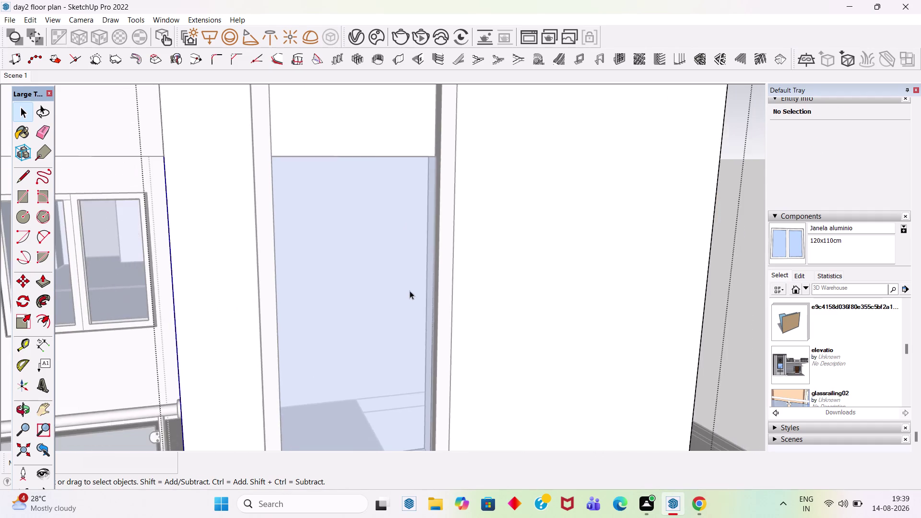
middle_drag(373, 158, 443, 99)
scroll(up, 3)
key(p)
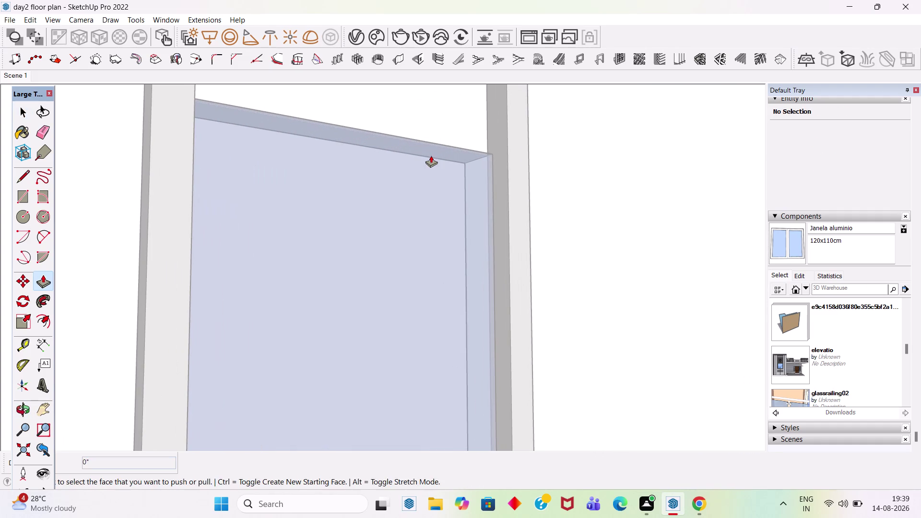
click(431, 155)
click(441, 153)
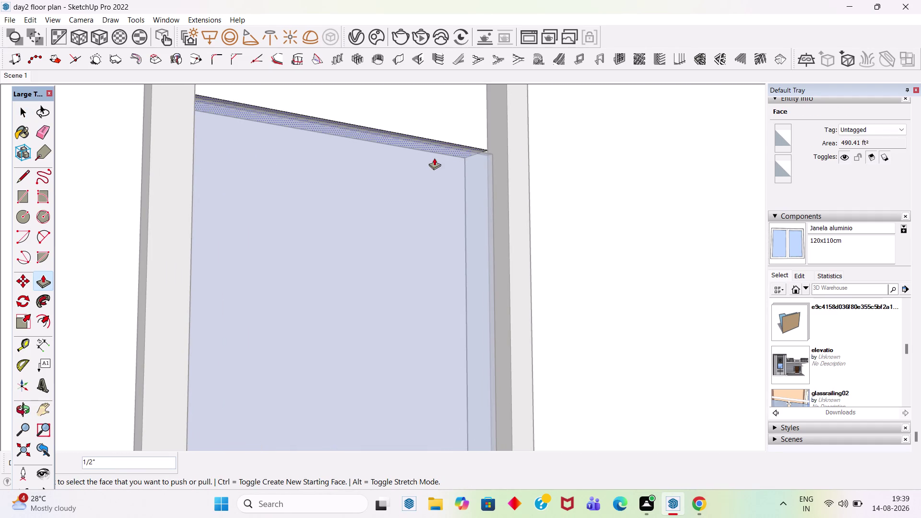
click(437, 150)
scroll(down, 3)
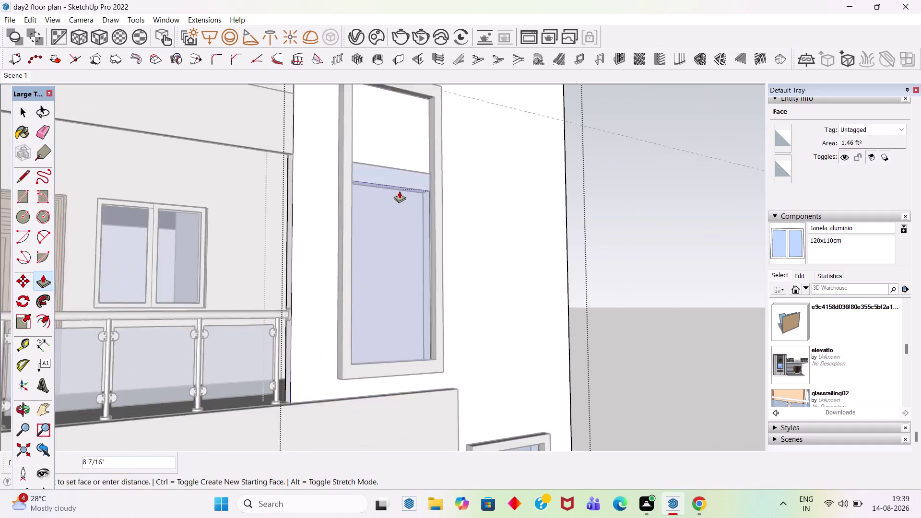
scroll(down, 3)
middle_drag(432, 128, 362, 218)
scroll(up, 3)
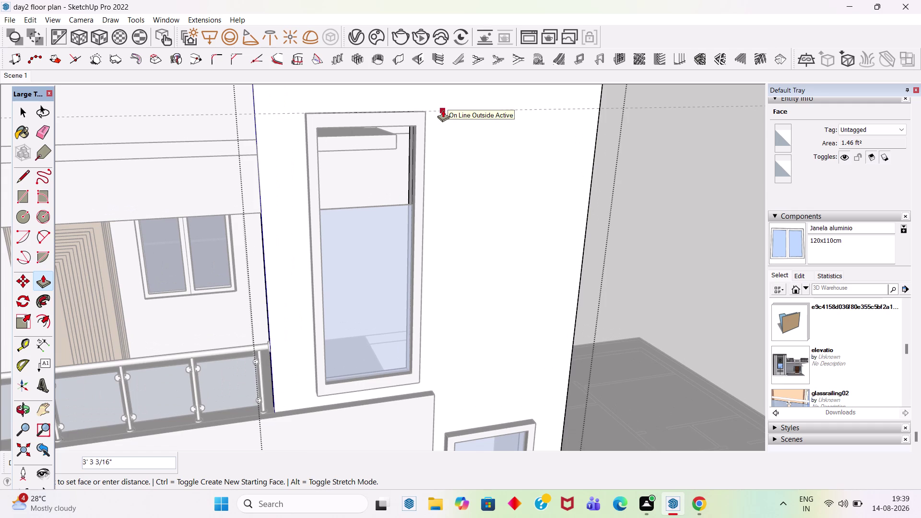
scroll(up, 3)
middle_drag(418, 129, 435, 108)
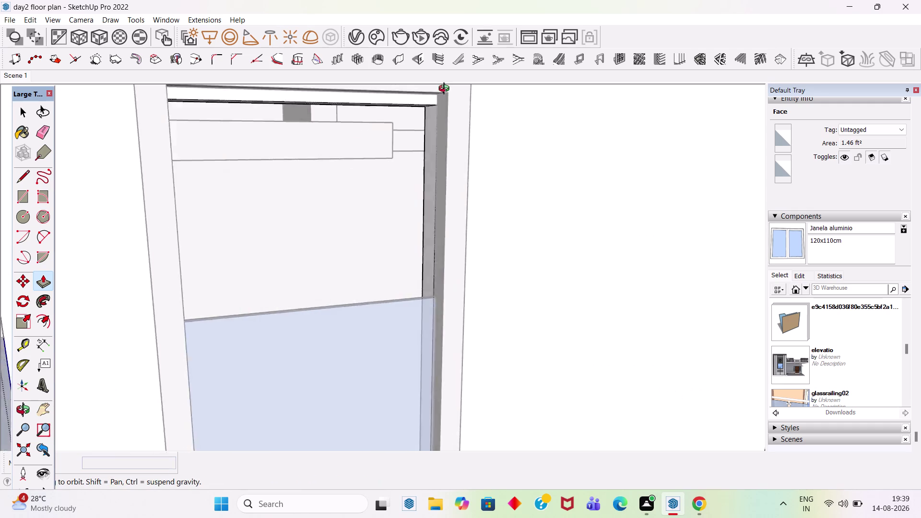
middle_drag(435, 108, 460, 72)
scroll(down, 3)
scroll(up, 3)
scroll(up, 3)
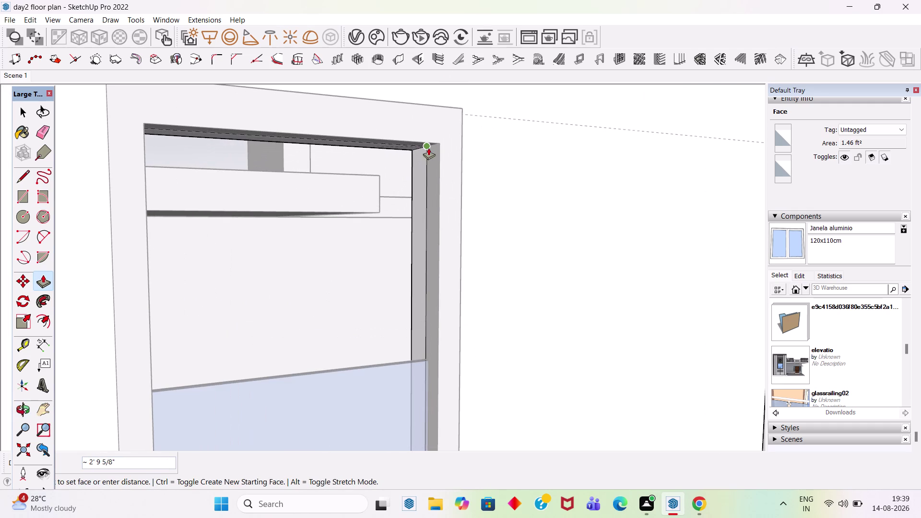
click(431, 146)
key(space)
scroll(down, 3)
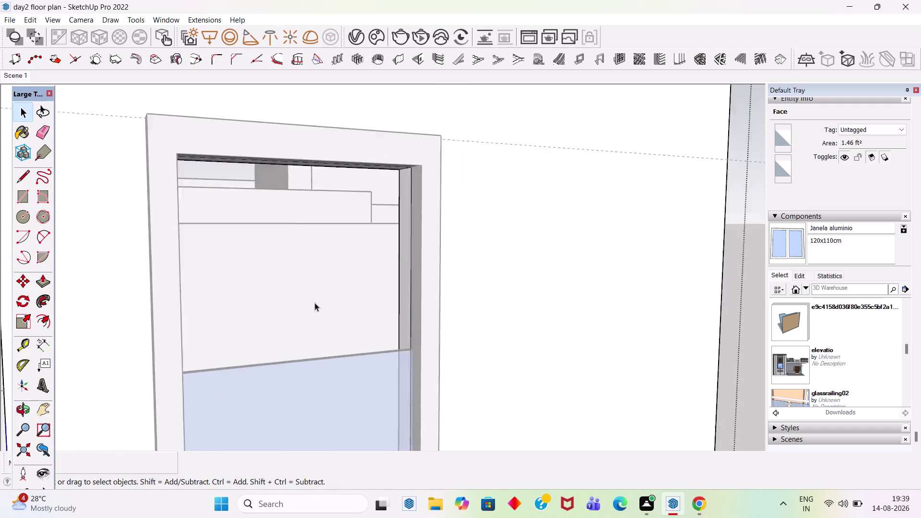
scroll(down, 3)
scroll(down, 3)
middle_drag(379, 253, 319, 333)
scroll(up, 3)
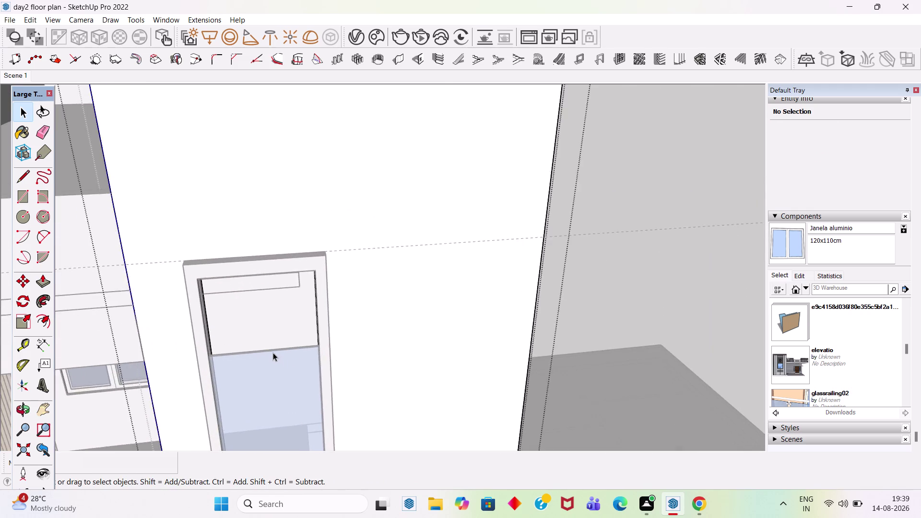
scroll(up, 3)
Exit the group and scale the upper window glass taller to fill the frame.
click(273, 352)
key(Escape)
scroll(up, 3)
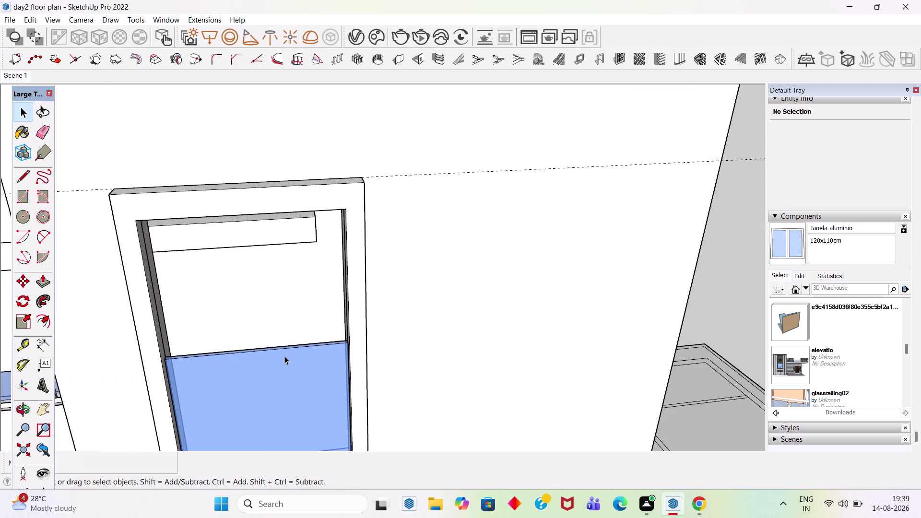
click(284, 356)
scroll(up, 3)
middle_drag(295, 338, 298, 356)
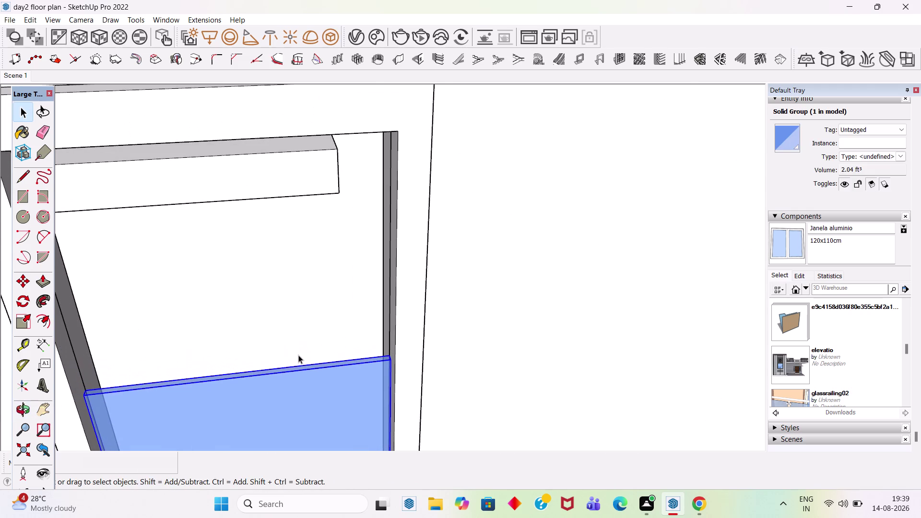
key(s)
scroll(up, 3)
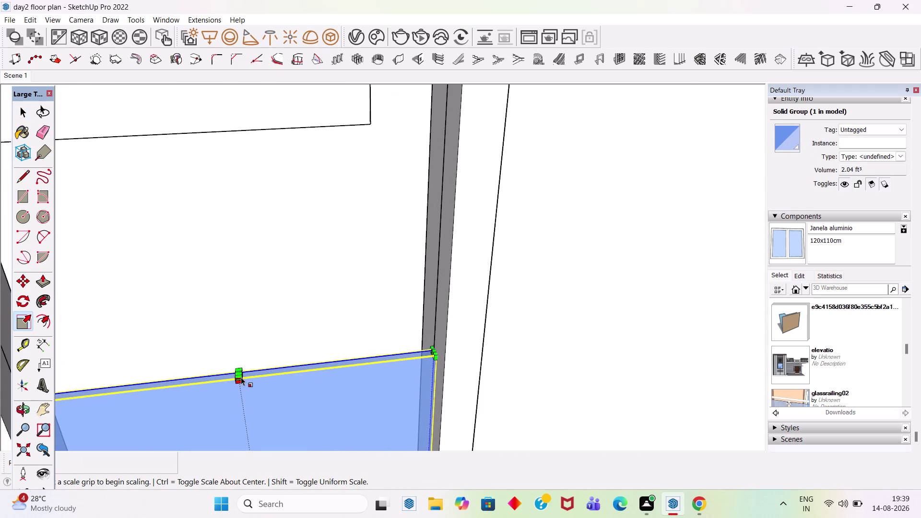
click(239, 374)
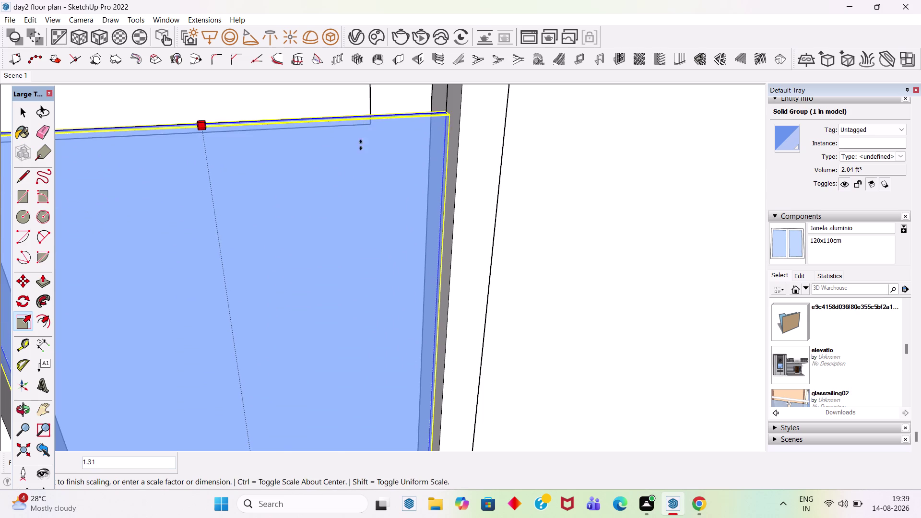
scroll(down, 3)
click(423, 102)
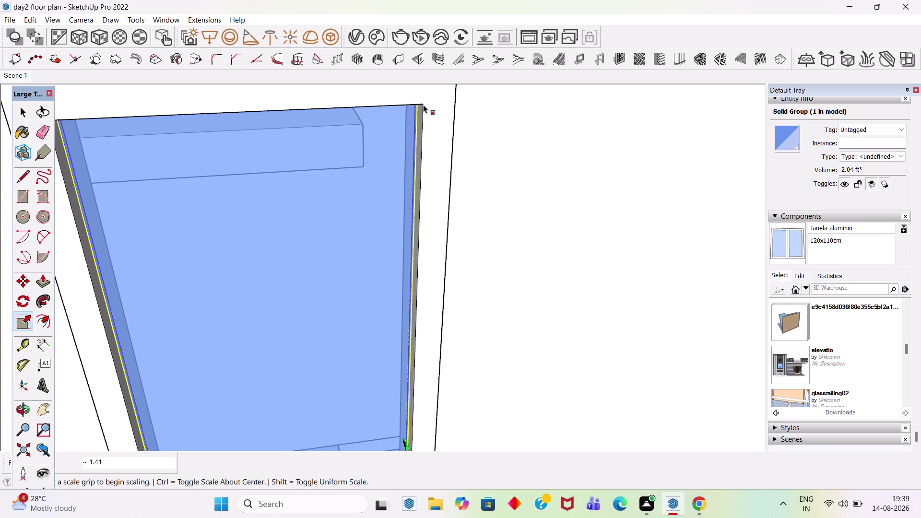
key(space)
scroll(down, 3)
middle_drag(367, 298, 380, 178)
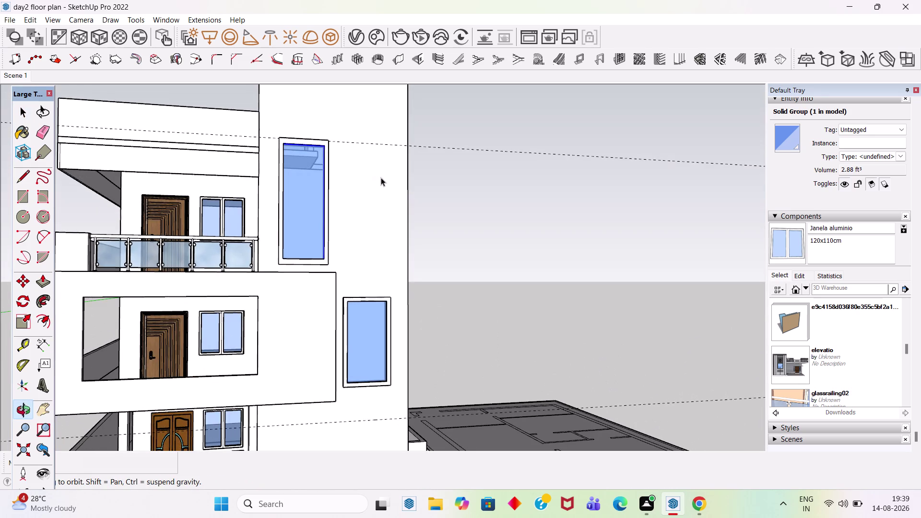
Scale the lower tower window frame downward to make it taller.
click(490, 247)
scroll(down, 3)
middle_drag(472, 260, 396, 266)
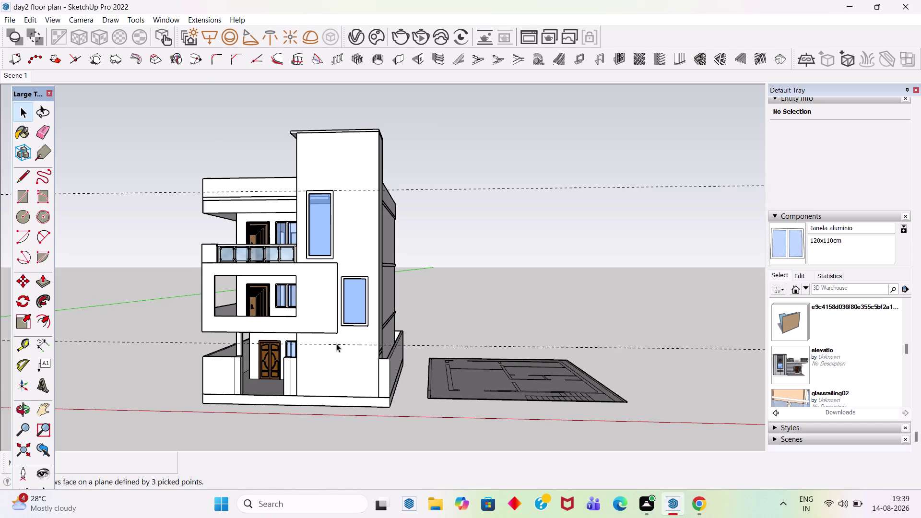
scroll(up, 3)
click(376, 314)
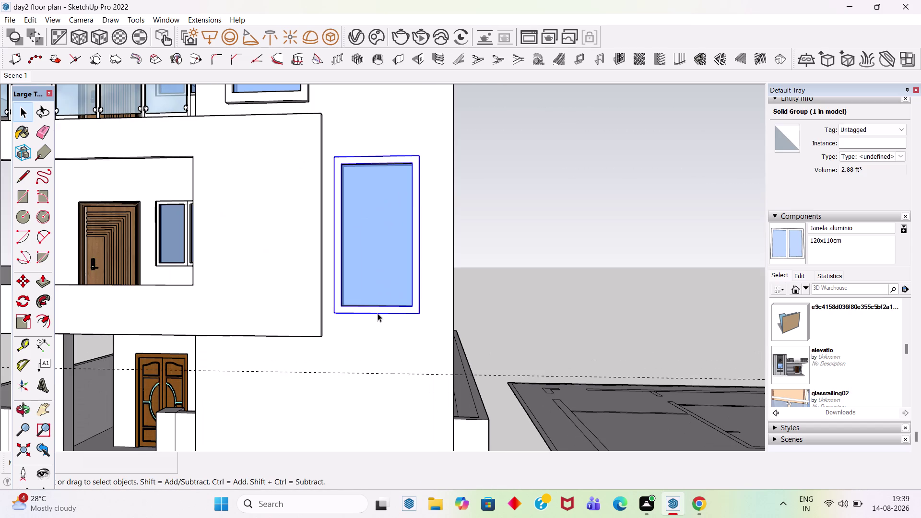
key(s)
middle_drag(377, 345, 400, 211)
scroll(up, 3)
click(384, 253)
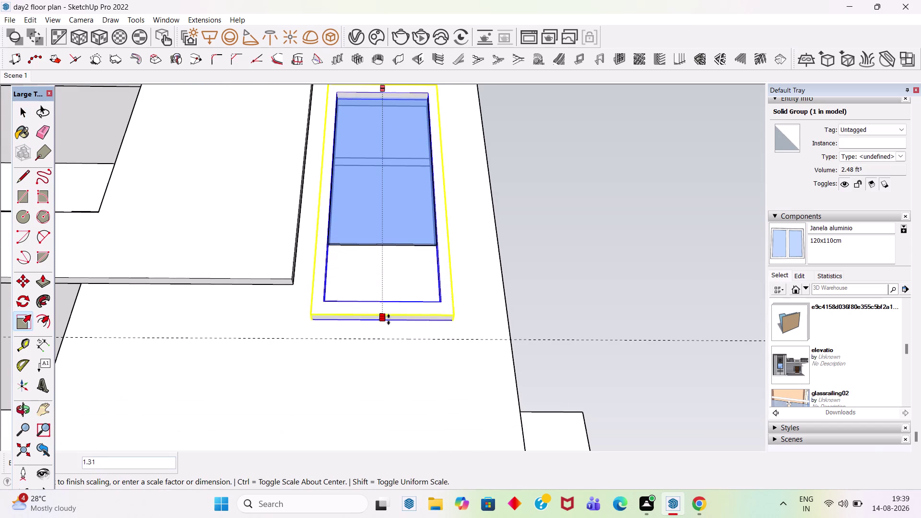
click(490, 338)
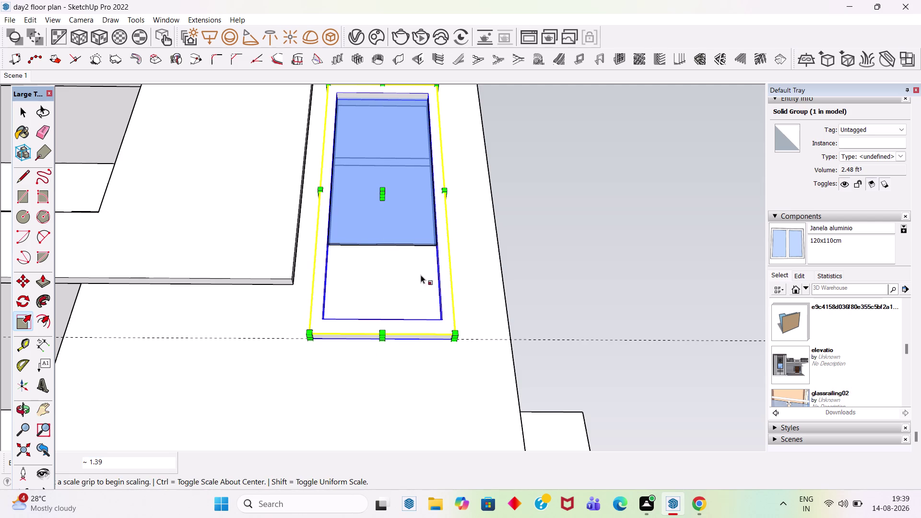
middle_drag(420, 276, 413, 353)
key(space)
Inside the frame group, push/pull the frame's bottom face further down.
middle_drag(410, 286, 390, 382)
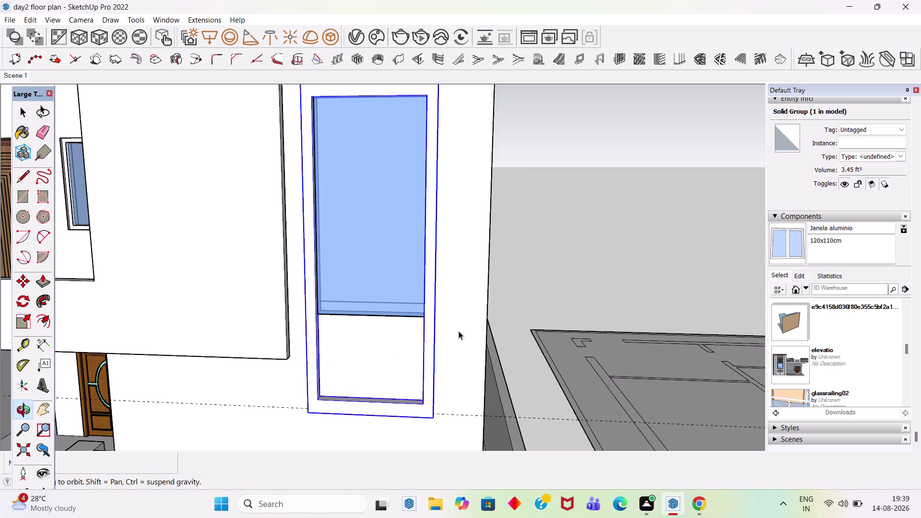
double_click(459, 331)
scroll(up, 3)
middle_drag(417, 282, 408, 355)
scroll(up, 3)
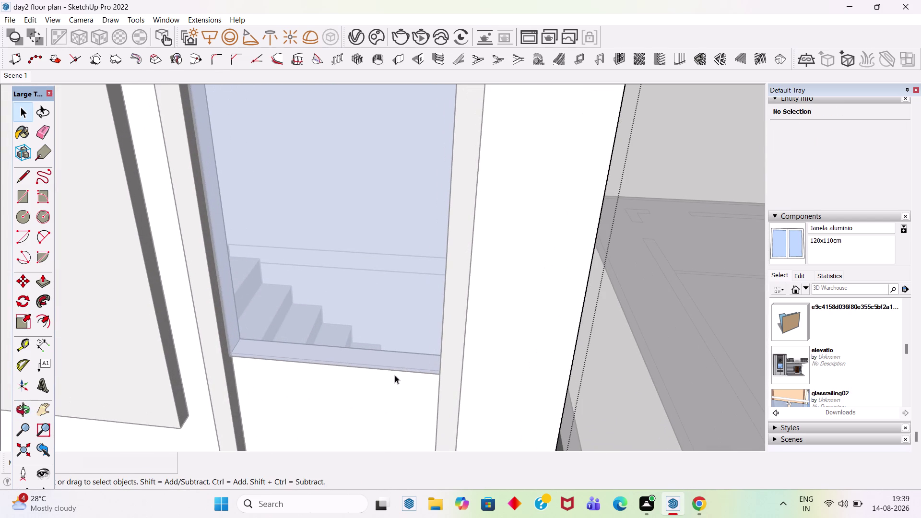
key(p)
click(398, 363)
scroll(down, 3)
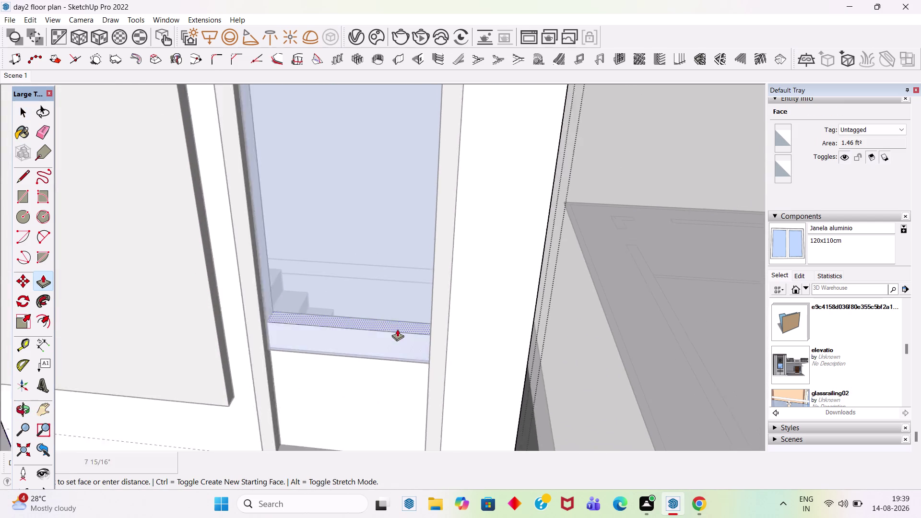
scroll(down, 3)
click(388, 407)
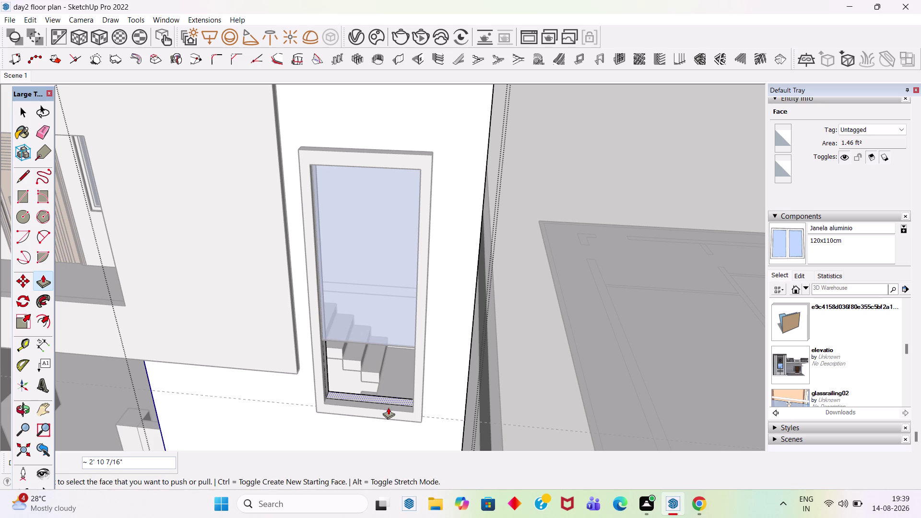
key(space)
click(579, 356)
Scale the lower window glass's bottom edge down to match the stretched frame.
click(386, 327)
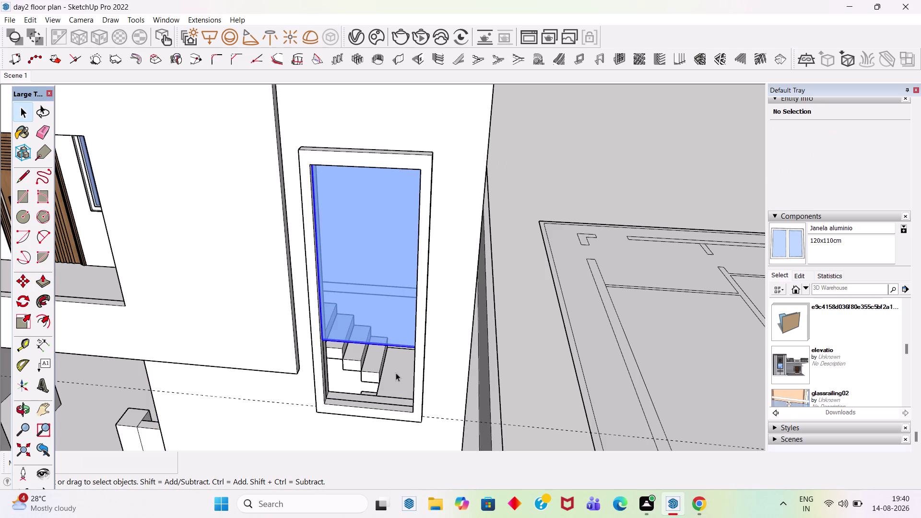
middle_drag(395, 373, 392, 249)
scroll(up, 3)
key(s)
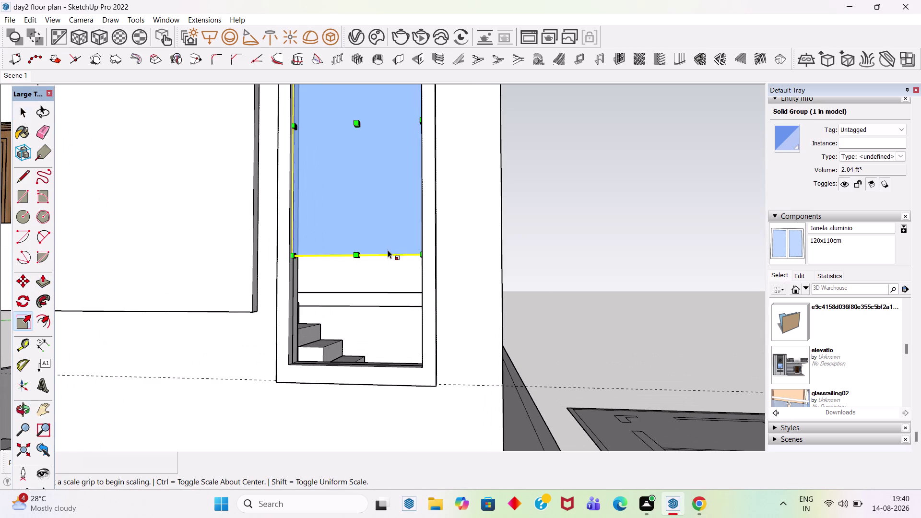
scroll(up, 3)
middle_drag(365, 256, 389, 159)
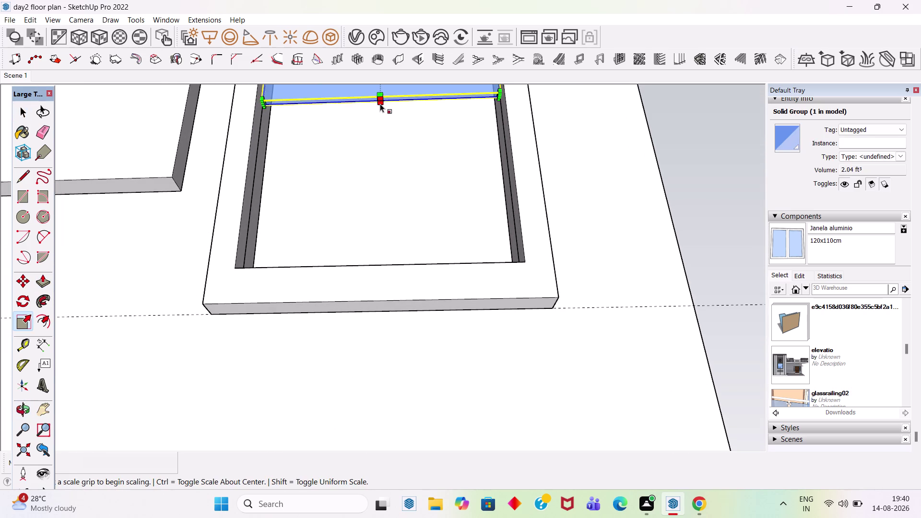
scroll(up, 3)
scroll(up, 3)
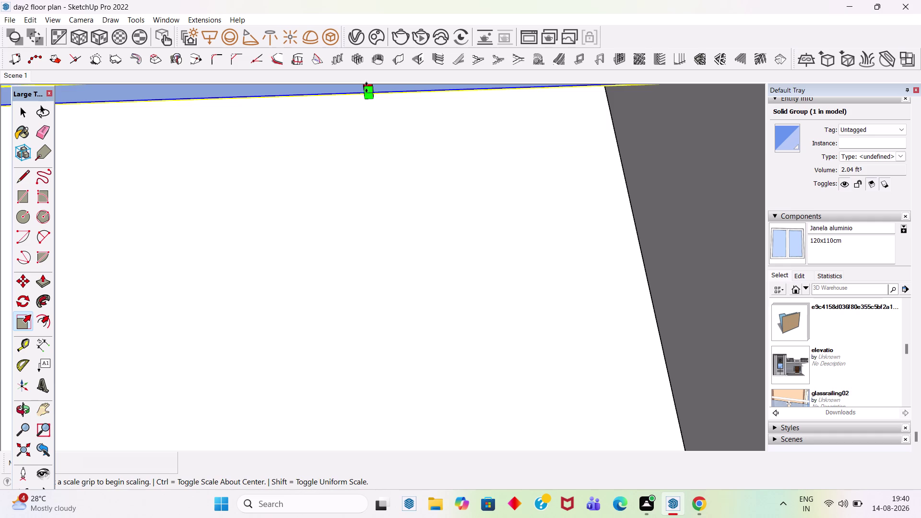
scroll(down, 3)
middle_drag(403, 172, 464, 186)
scroll(up, 3)
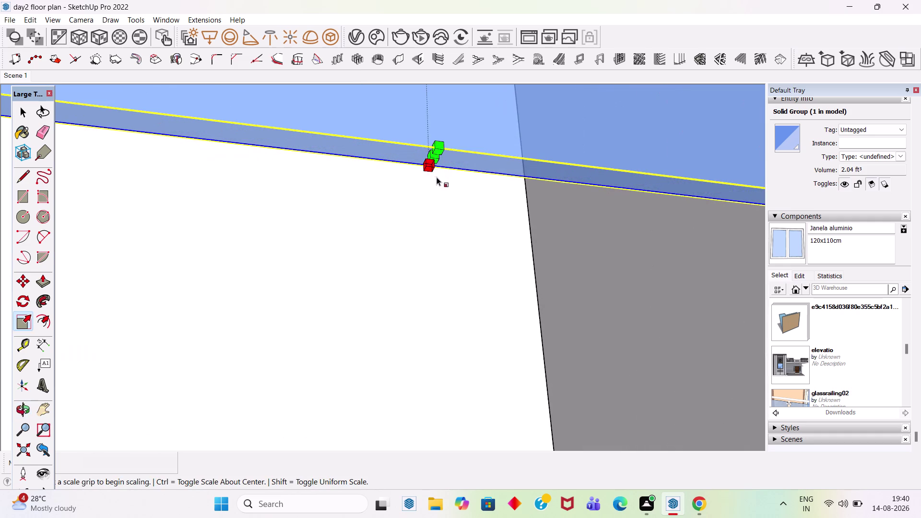
click(434, 156)
scroll(down, 3)
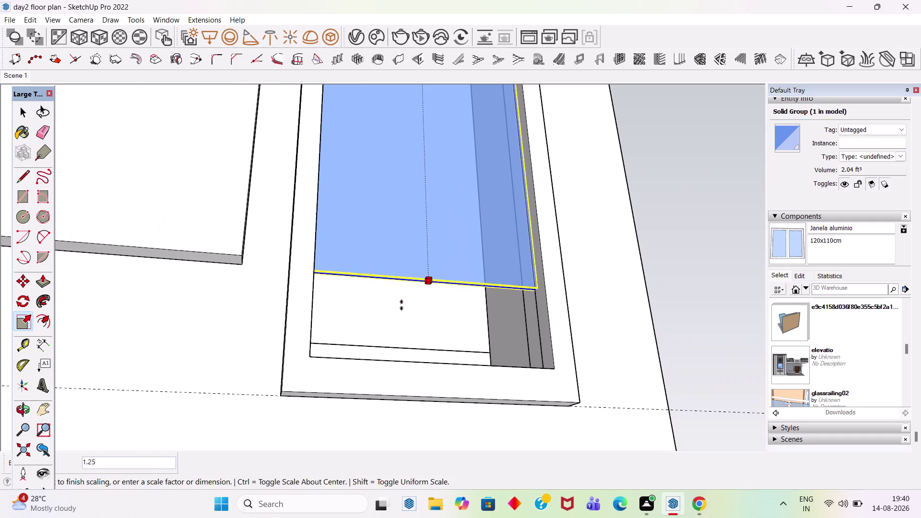
click(405, 364)
key(space)
scroll(down, 3)
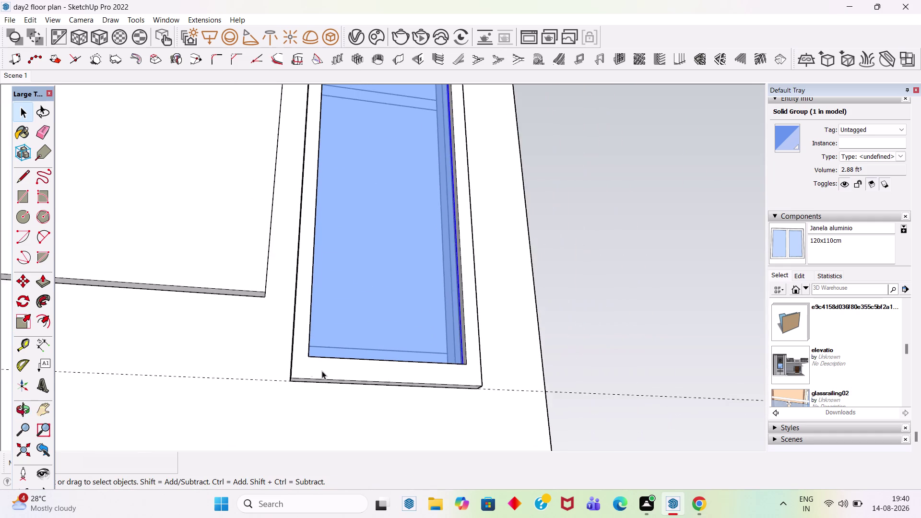
scroll(down, 3)
click(654, 253)
middle_drag(579, 187, 507, 305)
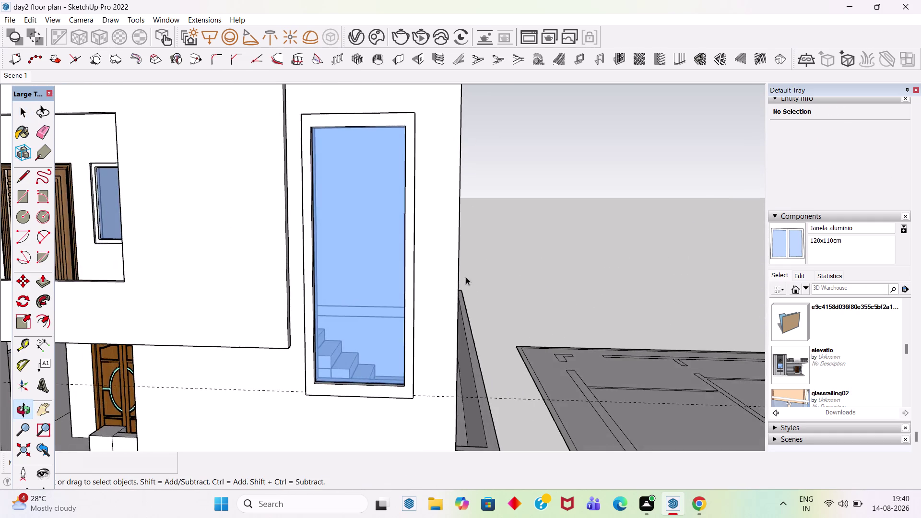
scroll(down, 3)
scroll(up, 3)
scroll(down, 3)
middle_drag(517, 245, 544, 236)
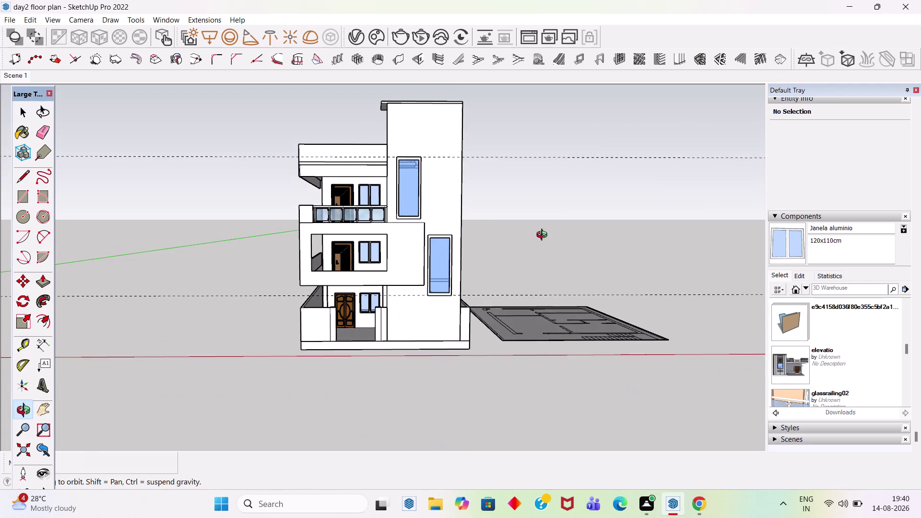
Delete all guide lines via Edit > Delete Guides.
middle_drag(544, 236, 544, 236)
click(26, 21)
click(67, 130)
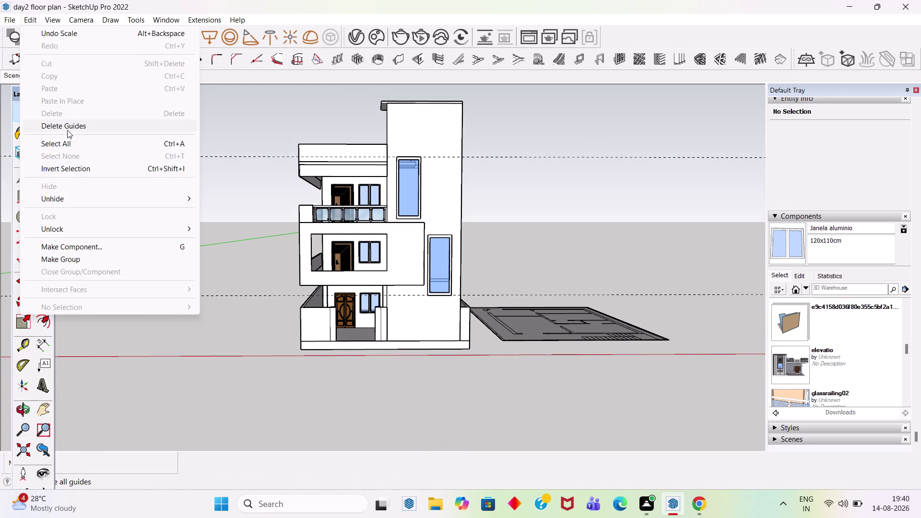
scroll(down, 3)
scroll(up, 3)
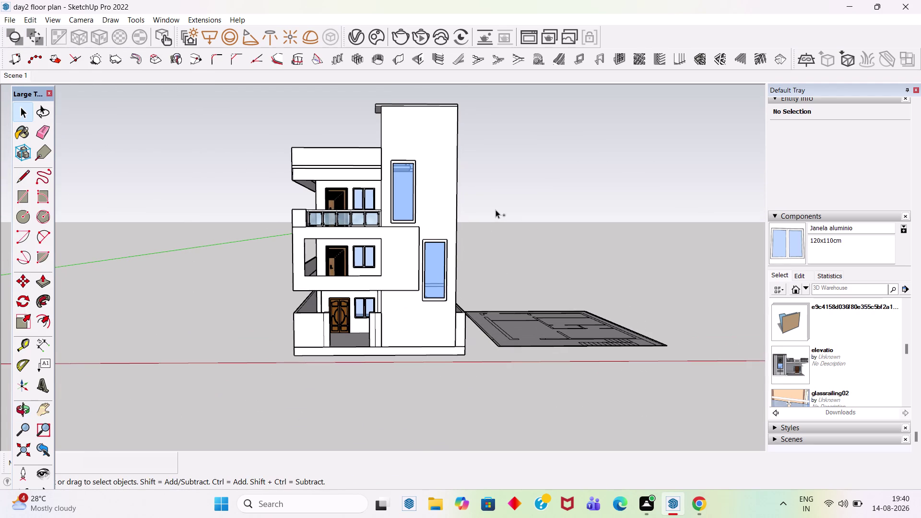
Save the house model with Ctrl+S.
key(ctrl+s)
key(ctrl+s)
key(ctrl+s)
scroll(down, 3)
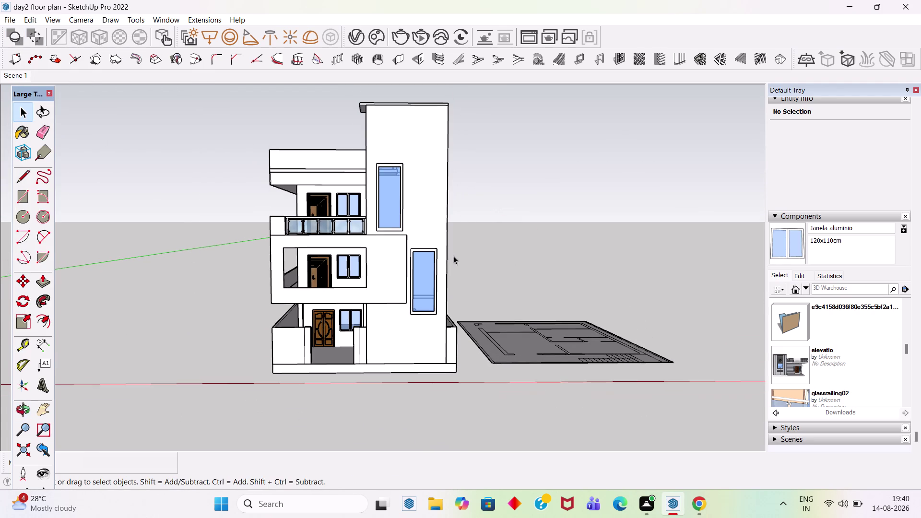
scroll(up, 3)
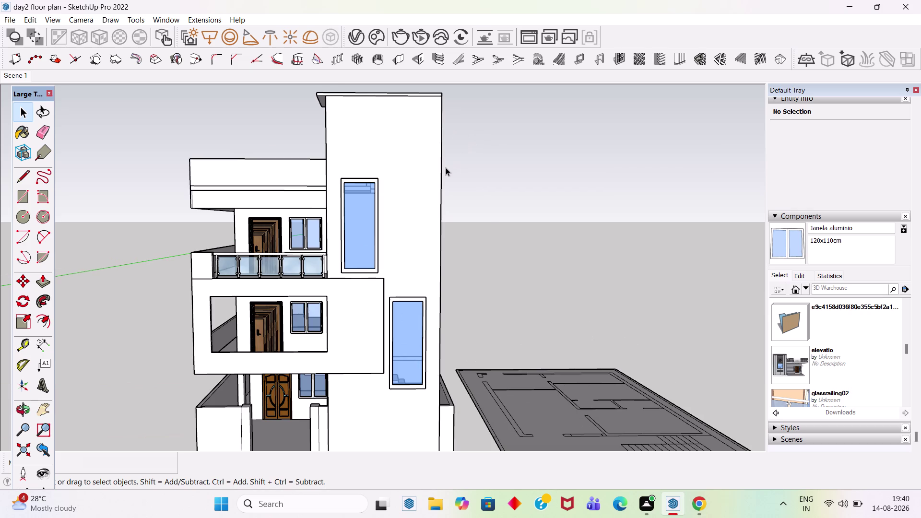